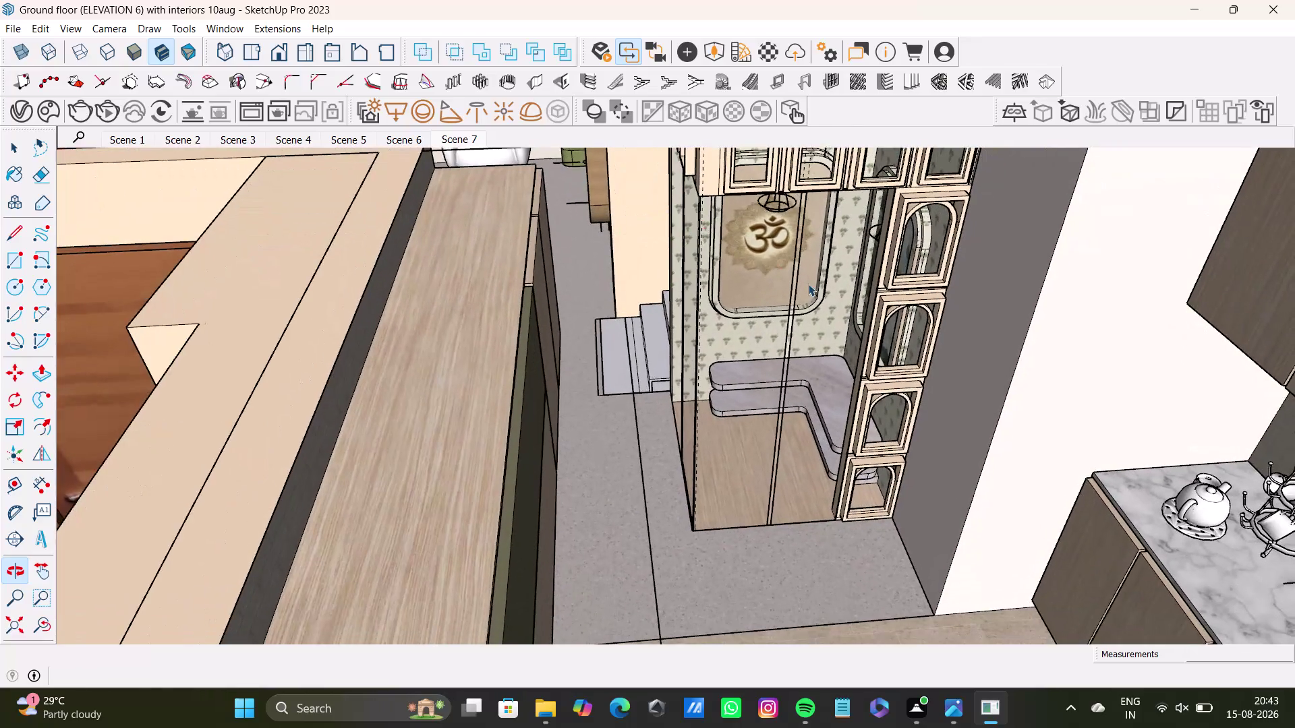
Orbit around the pooja unit to view its Om panel, front and overhead cabinets.
scroll(down, 3)
middle_drag(813, 289, 776, 423)
middle_drag(780, 429, 789, 386)
scroll(up, 3)
middle_drag(789, 385, 767, 466)
middle_drag(779, 451, 787, 265)
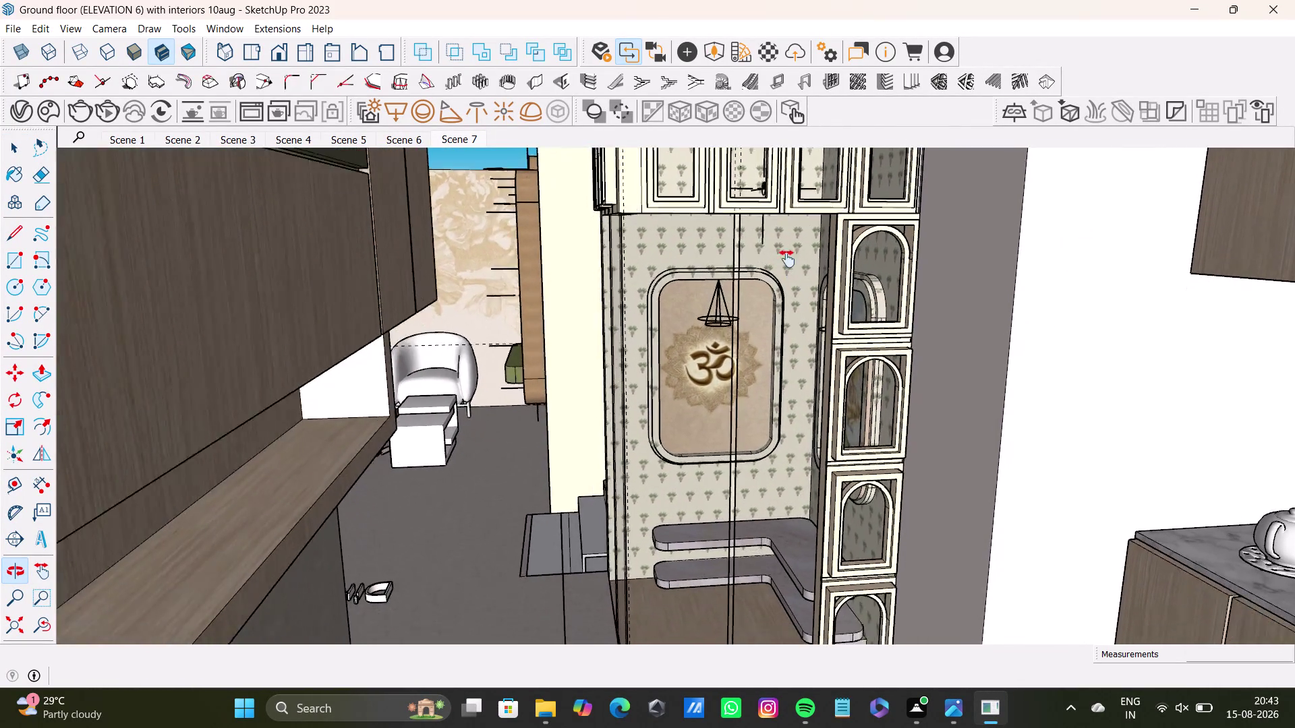
middle_drag(787, 265, 761, 305)
scroll(down, 3)
scroll(down, 3)
middle_drag(761, 307, 750, 391)
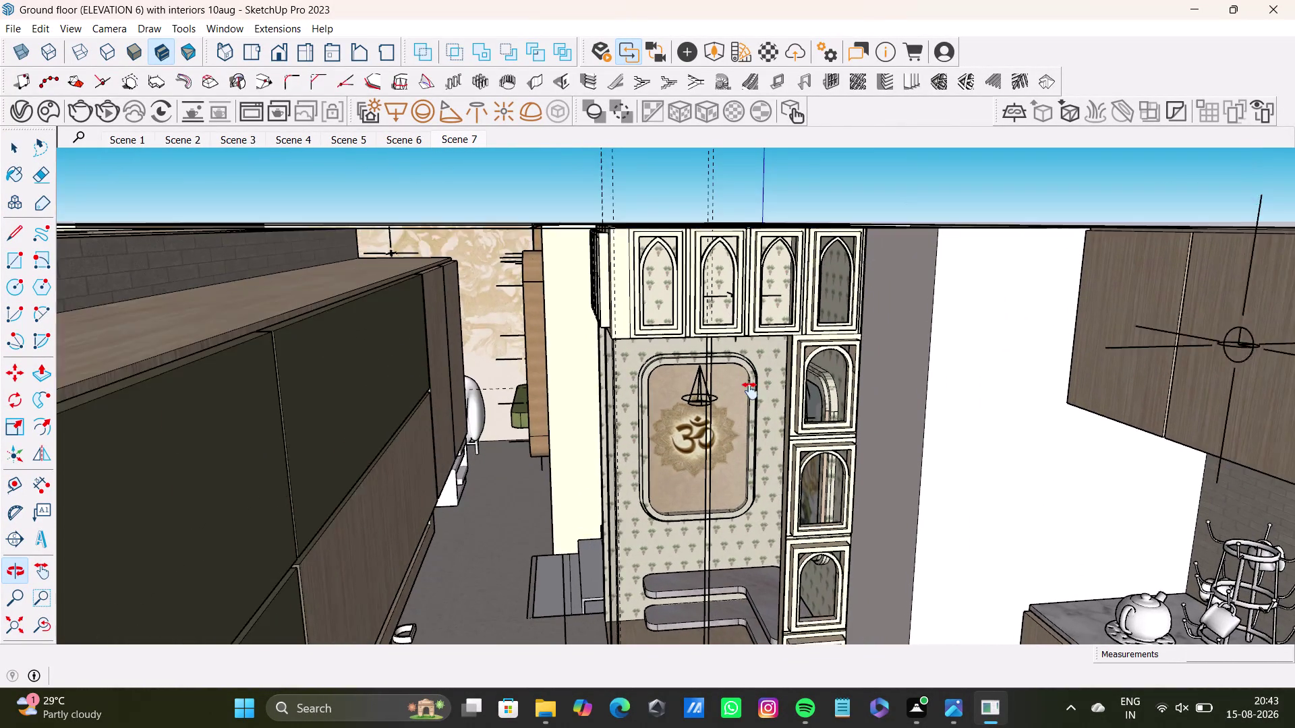
middle_drag(750, 391, 714, 377)
middle_drag(737, 396, 944, 483)
middle_drag(699, 375, 883, 396)
middle_drag(730, 422, 791, 413)
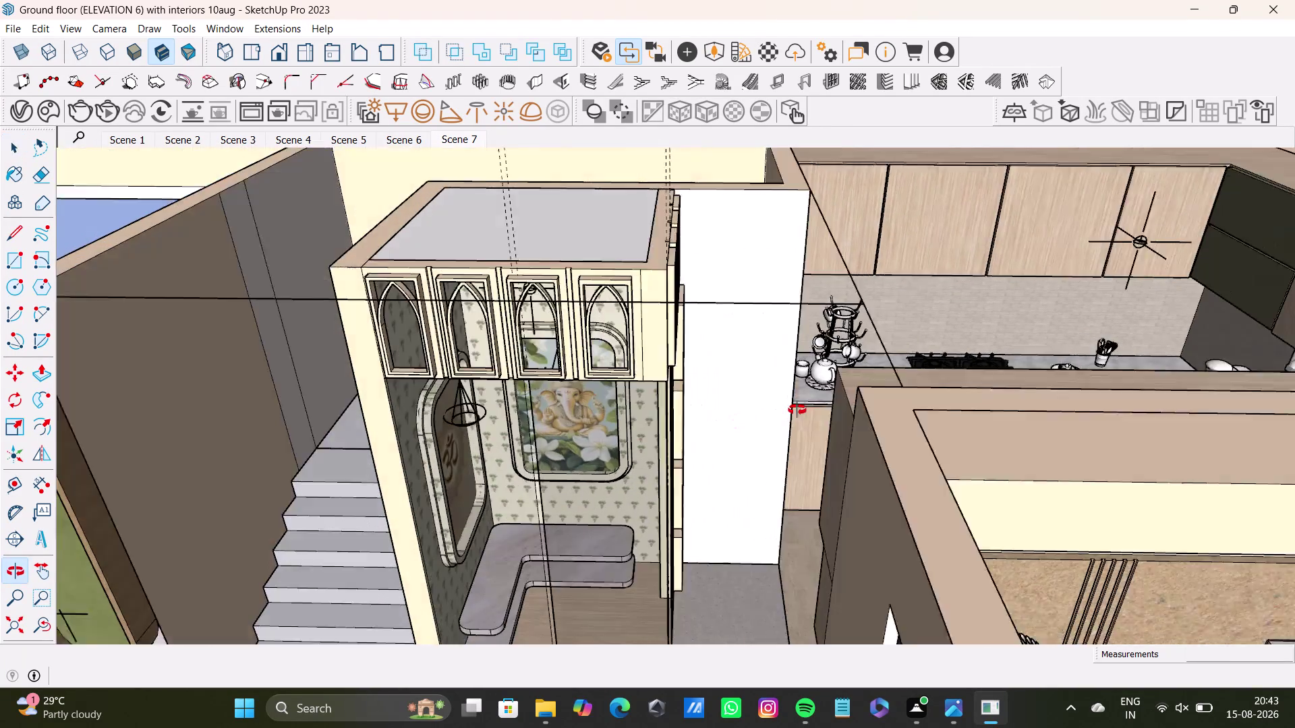
middle_drag(791, 413, 831, 303)
middle_drag(693, 368, 724, 482)
middle_drag(719, 451, 719, 340)
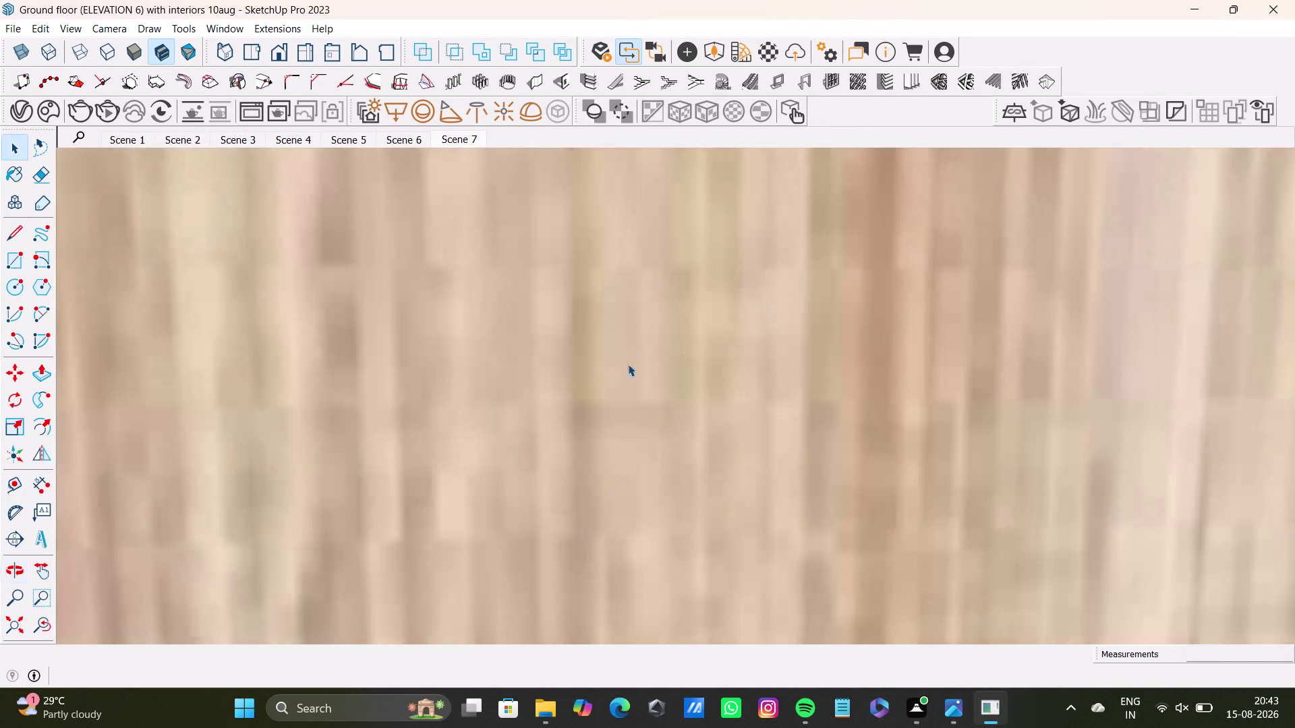
Inspect the staircase, then the pooja unit's Om and Ganesha panels from above.
click(51, 622)
scroll(up, 3)
scroll(up, 3)
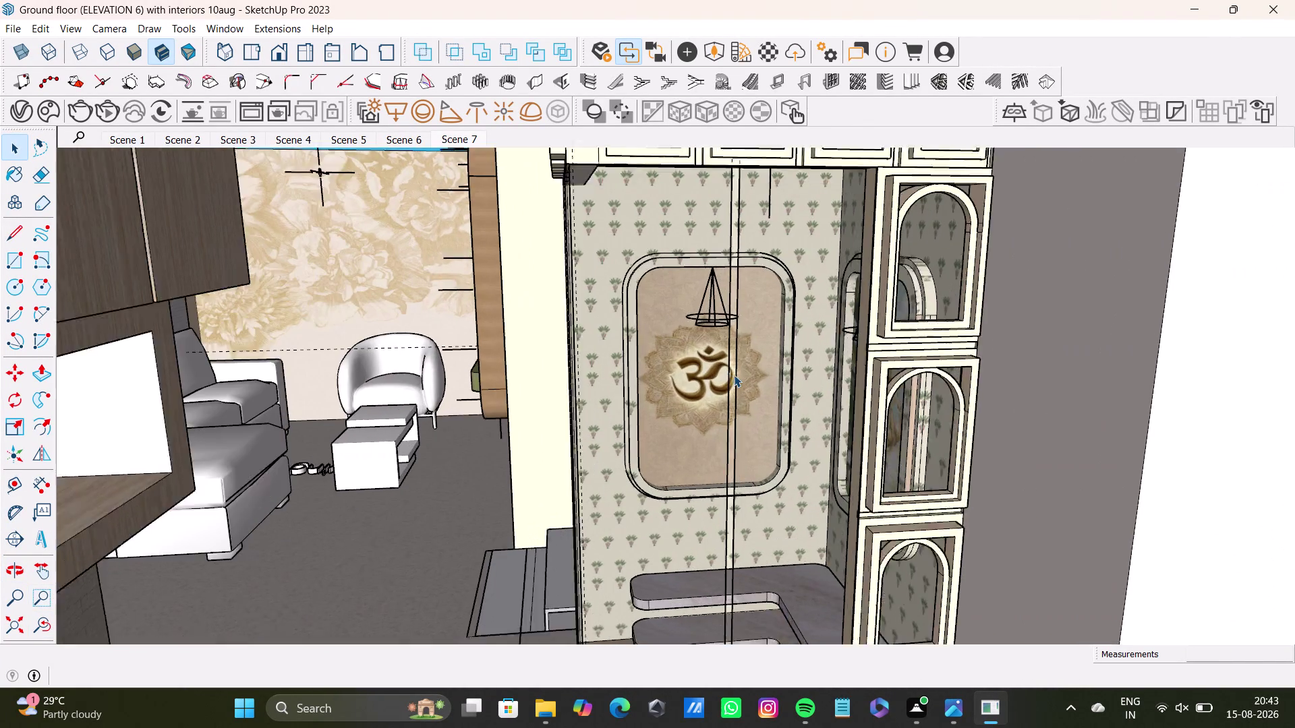
scroll(up, 3)
middle_drag(734, 375, 1016, 530)
middle_drag(1003, 457, 984, 442)
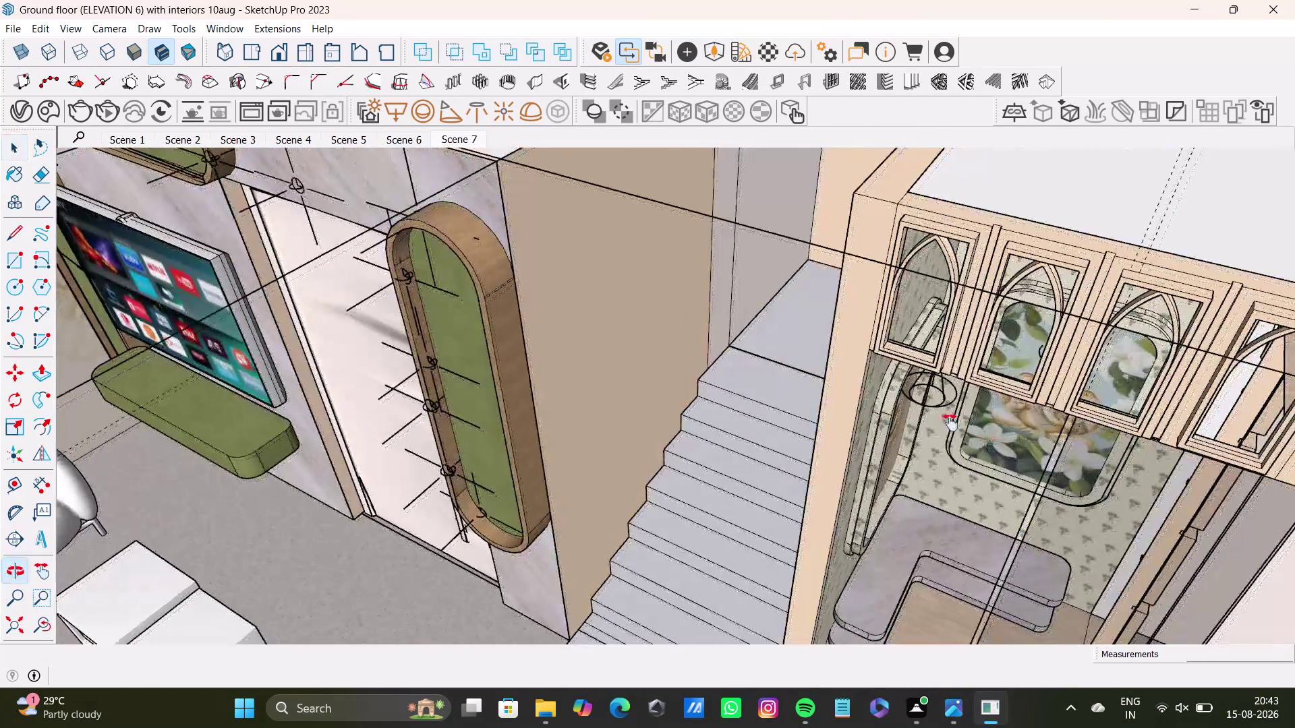
middle_drag(984, 441, 674, 377)
middle_drag(725, 428, 801, 447)
middle_drag(799, 445, 796, 340)
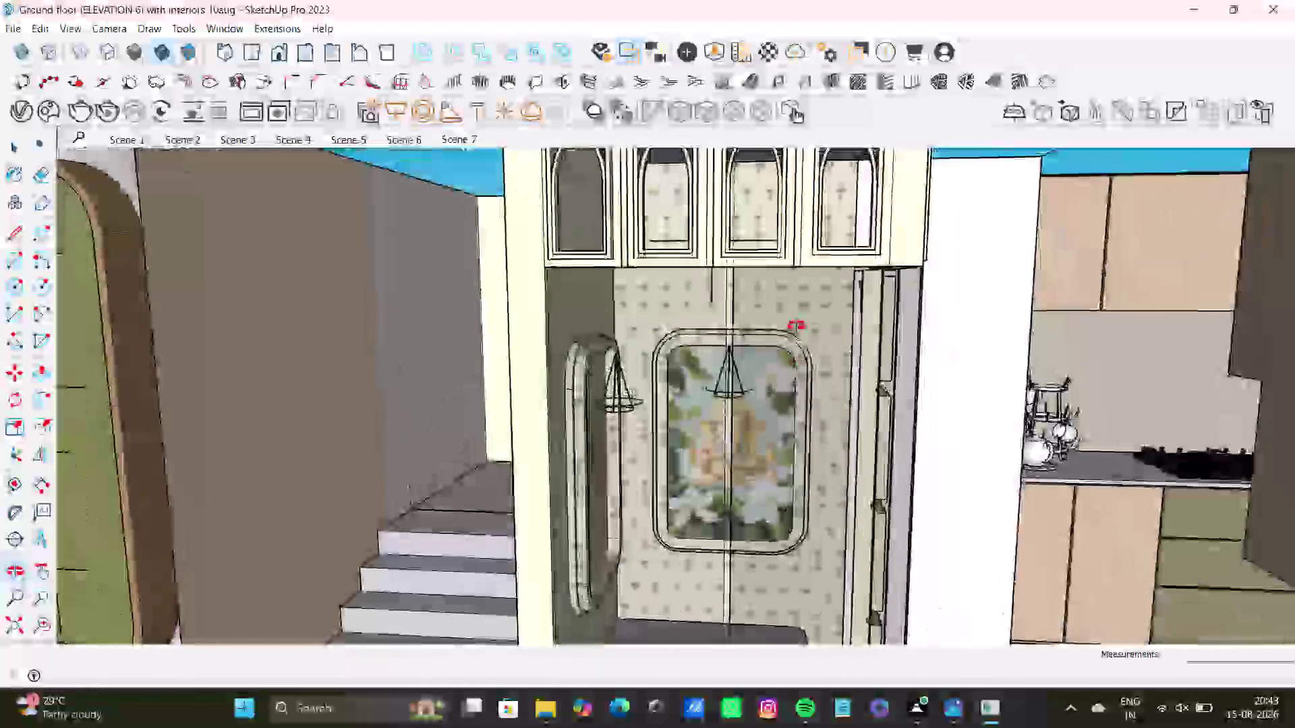
middle_drag(796, 339, 700, 387)
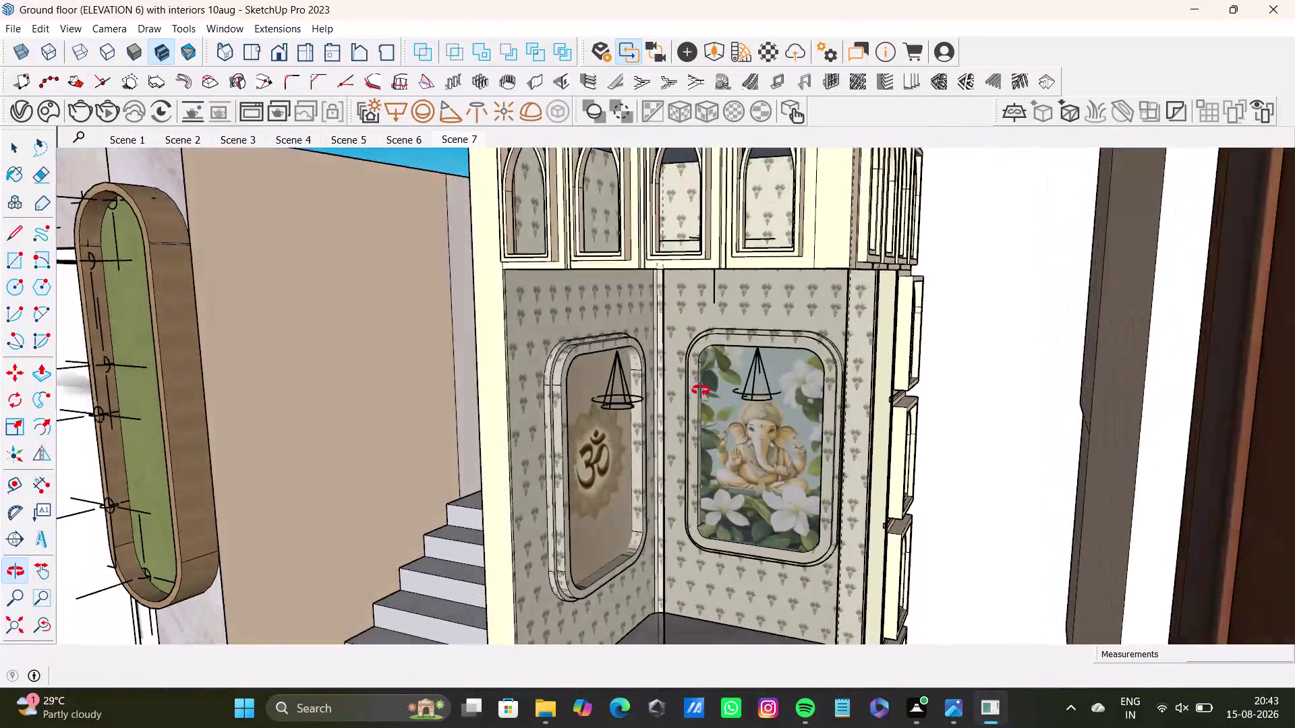
middle_drag(700, 386, 377, 532)
scroll(down, 3)
middle_drag(688, 491, 658, 319)
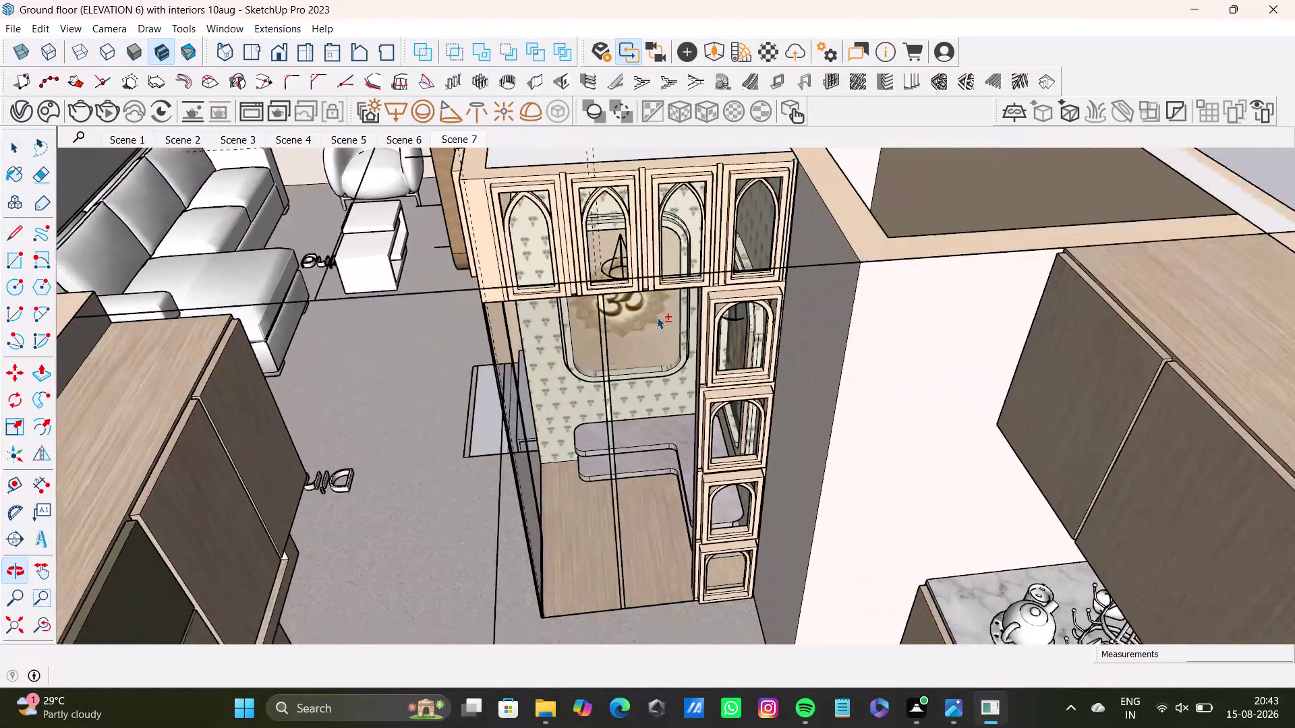
scroll(down, 3)
scroll(down, 3)
scroll(up, 3)
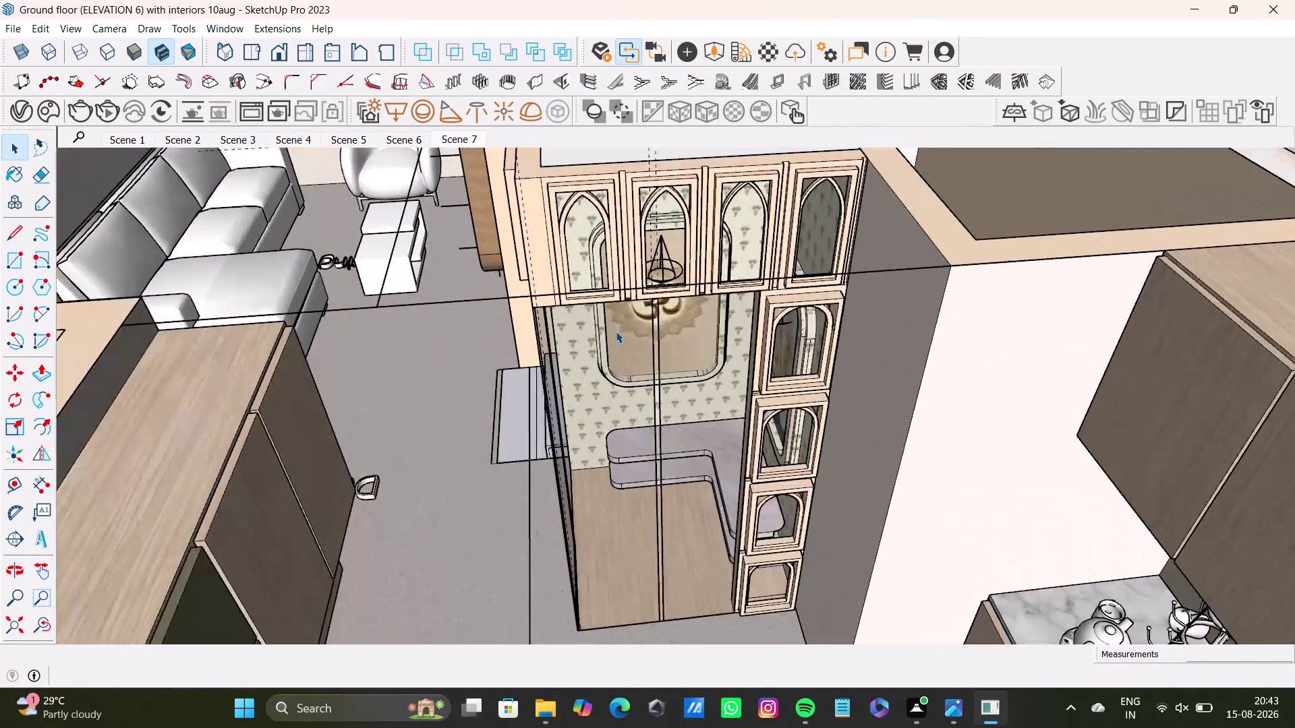
scroll(up, 3)
Survey the dining area, living space and whole ground floor from above.
middle_drag(646, 340, 741, 290)
middle_drag(758, 337, 584, 343)
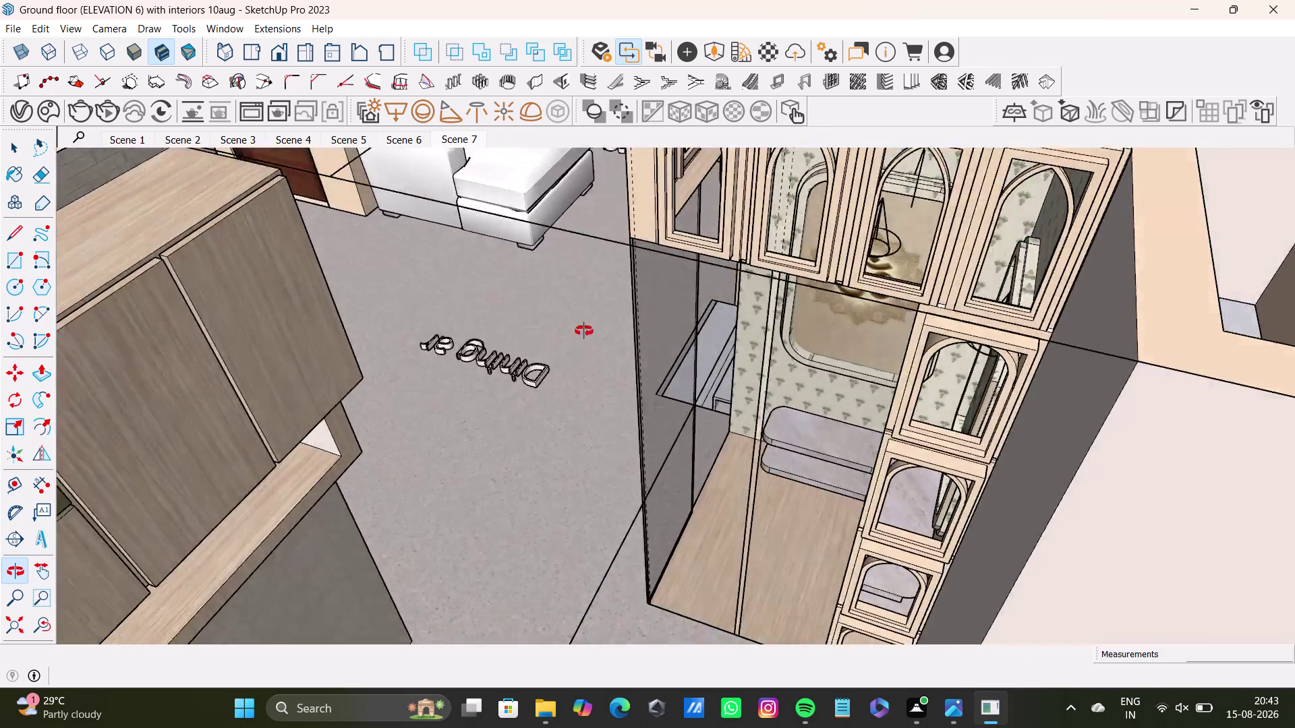
middle_drag(584, 343, 717, 315)
scroll(down, 3)
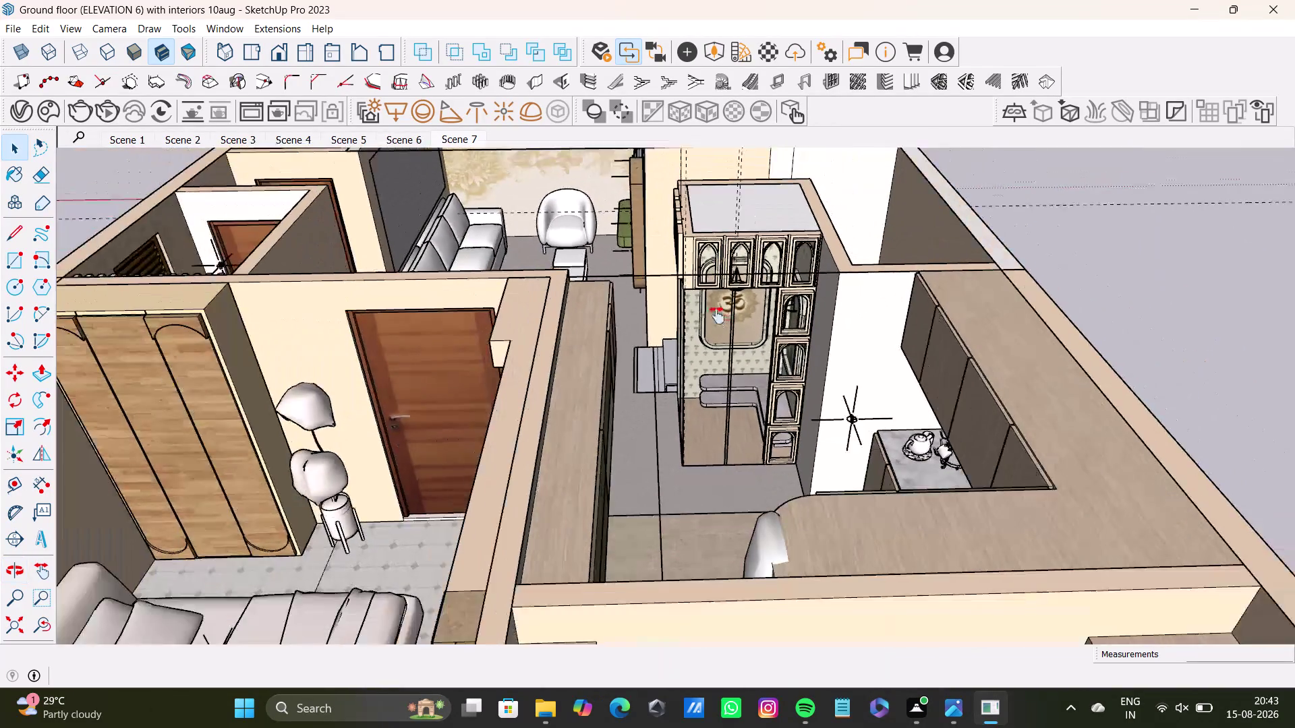
middle_drag(717, 316, 828, 397)
scroll(up, 3)
middle_drag(665, 257, 712, 436)
middle_drag(581, 416, 563, 611)
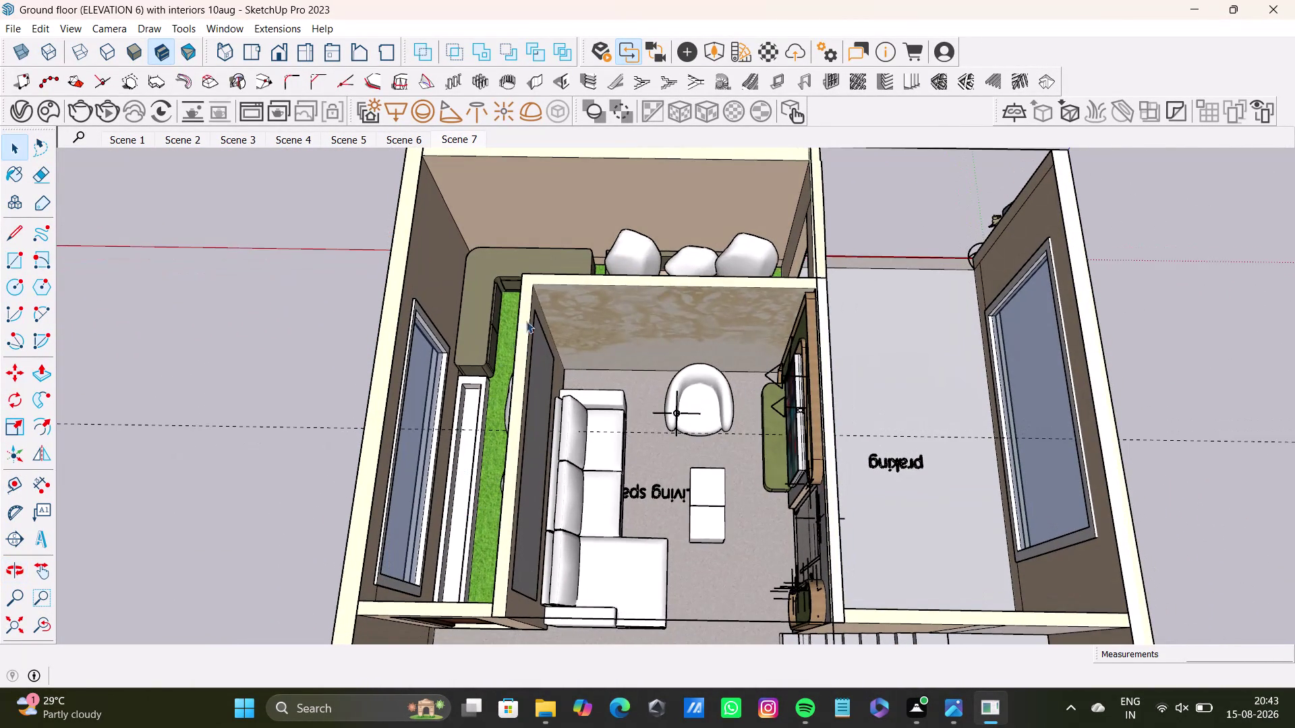
middle_drag(660, 343, 788, 339)
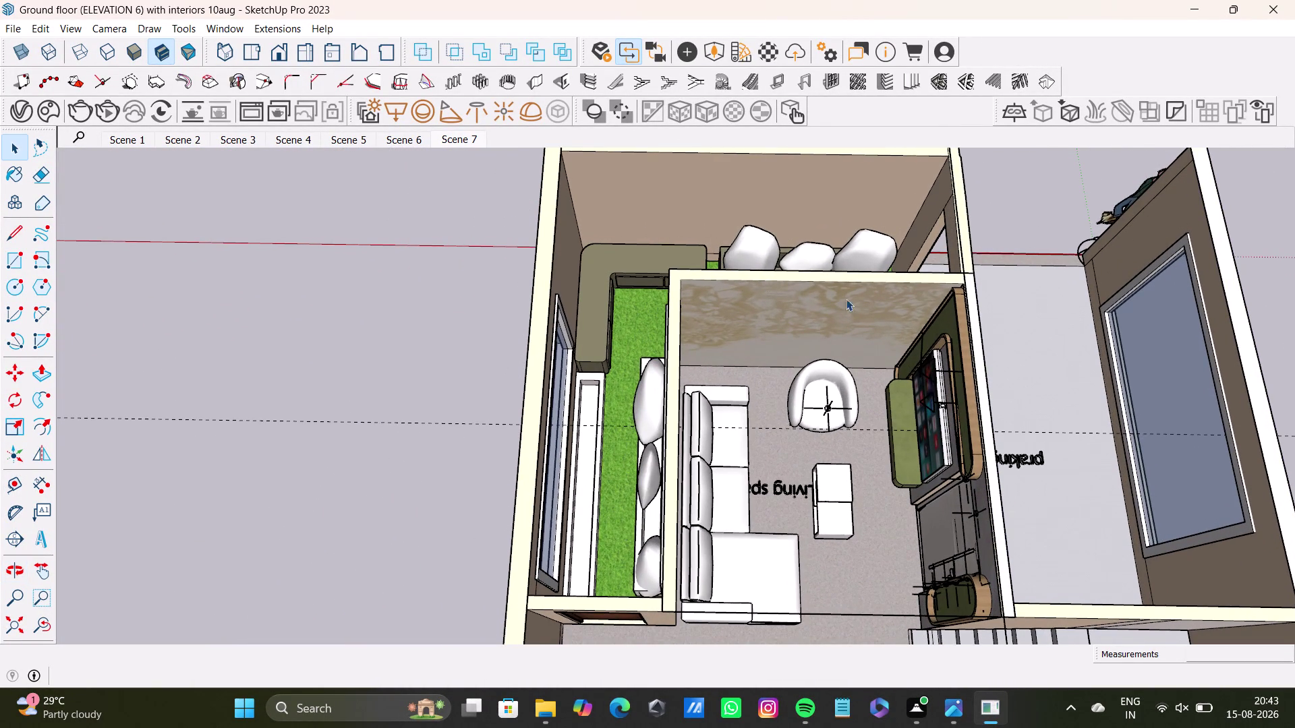
scroll(down, 3)
middle_drag(840, 501, 730, 259)
middle_drag(760, 389, 419, 241)
scroll(up, 3)
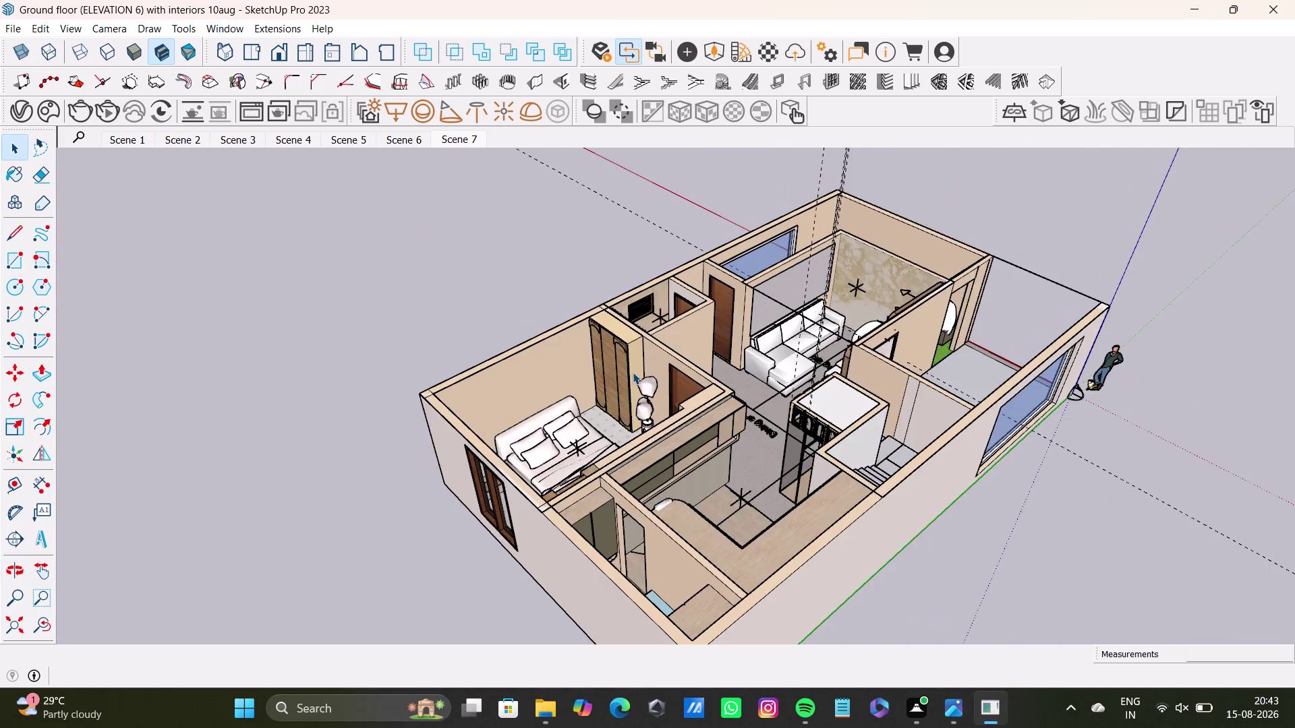
scroll(up, 3)
Orbit around the bedroom's wall-mounted cabinets, then look down into the kitchen.
middle_drag(634, 442, 385, 431)
scroll(down, 3)
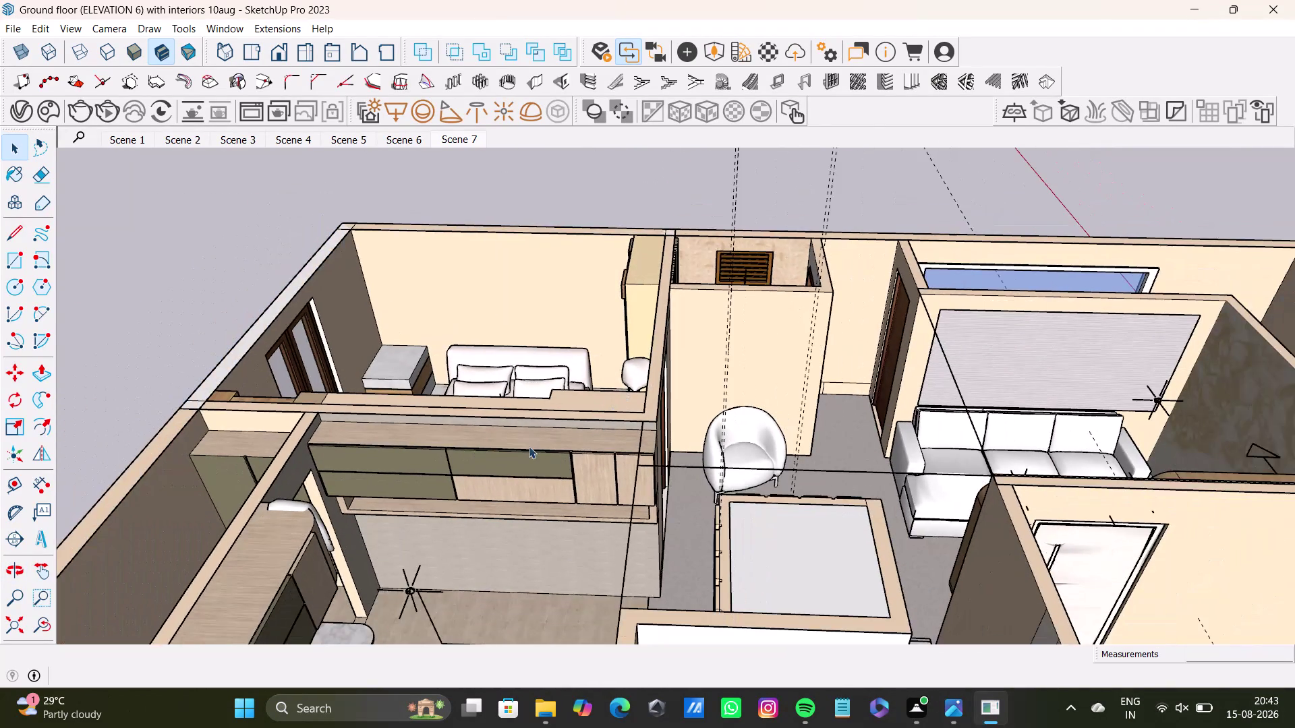
middle_drag(528, 445, 486, 345)
scroll(up, 3)
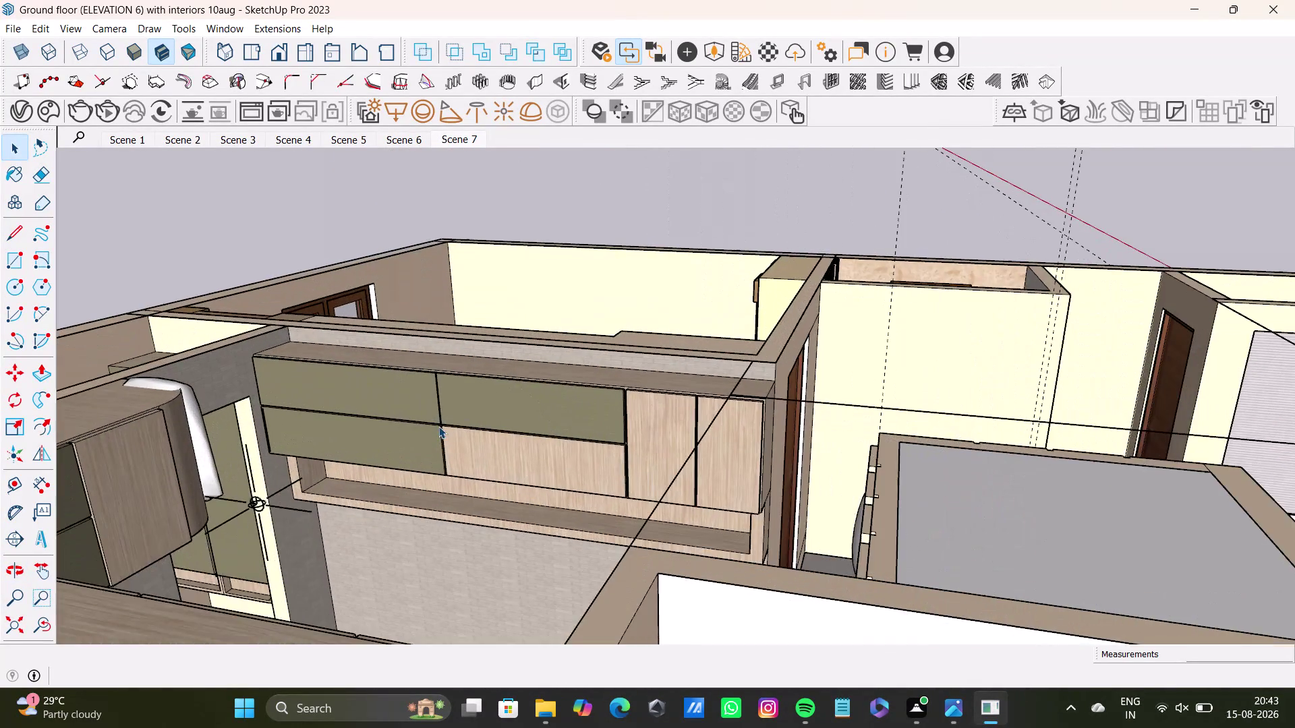
middle_drag(438, 427, 486, 321)
middle_drag(541, 375, 507, 470)
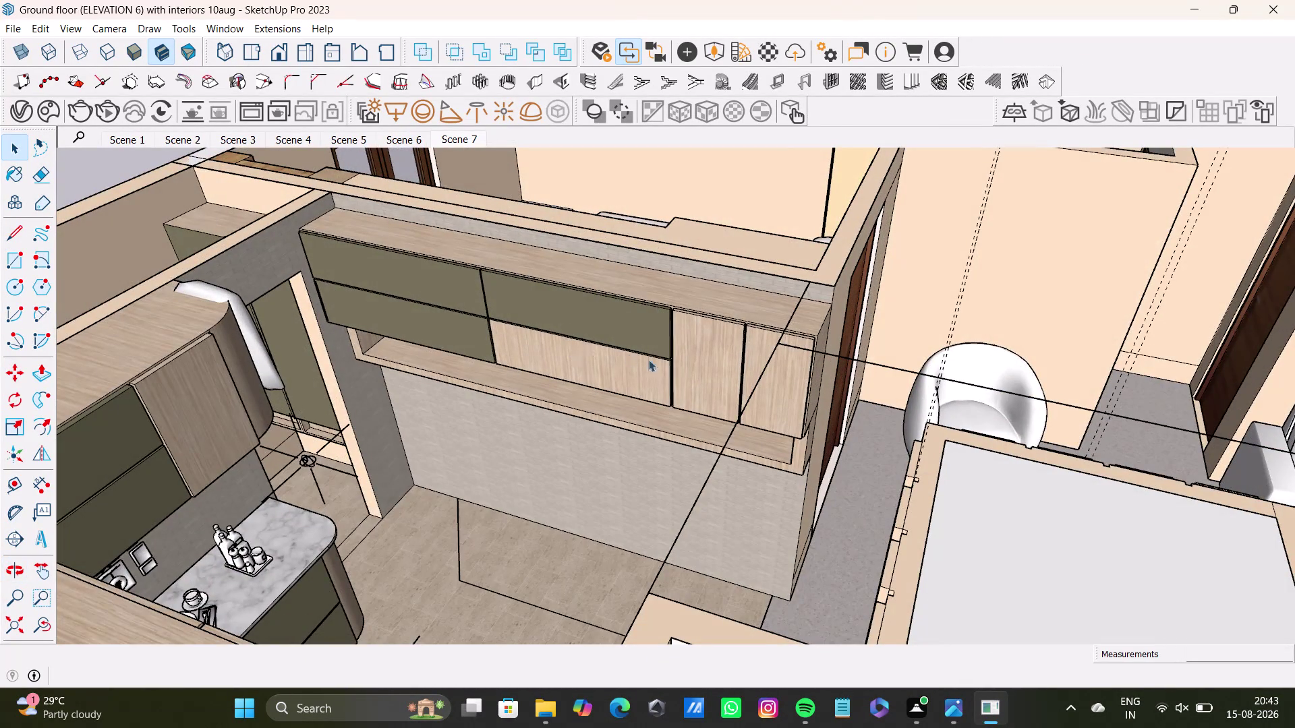
middle_drag(671, 469, 255, 513)
middle_drag(412, 326, 546, 479)
middle_drag(611, 493, 434, 463)
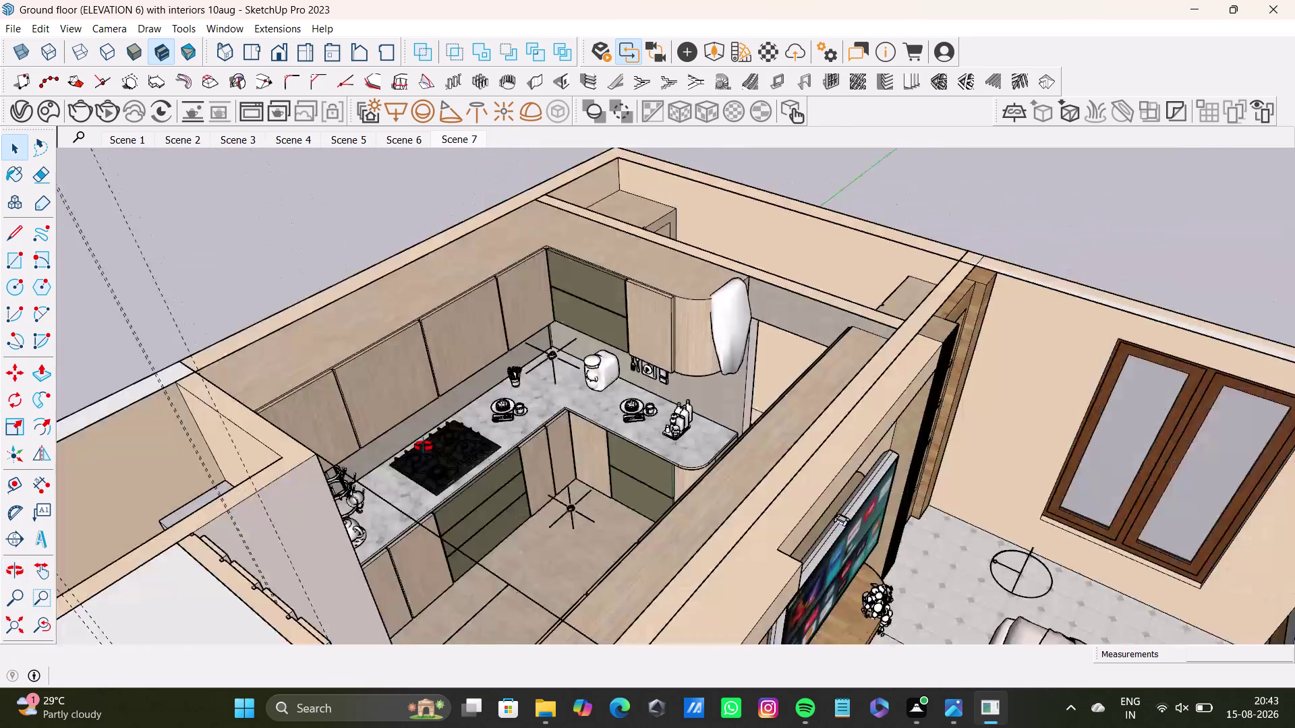
middle_drag(434, 463, 531, 613)
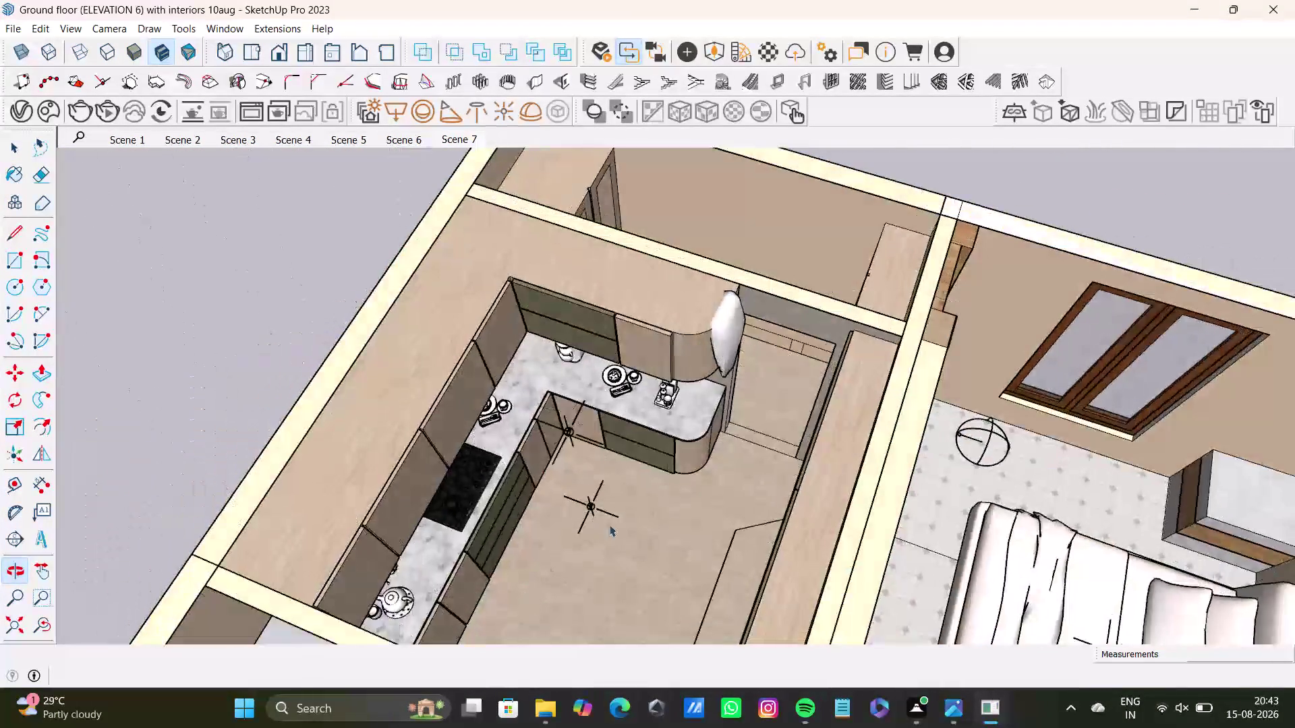
Move across to the neighbouring room and orbit toward the TV wall.
middle_drag(711, 291, 492, 506)
scroll(up, 3)
middle_drag(516, 455, 475, 554)
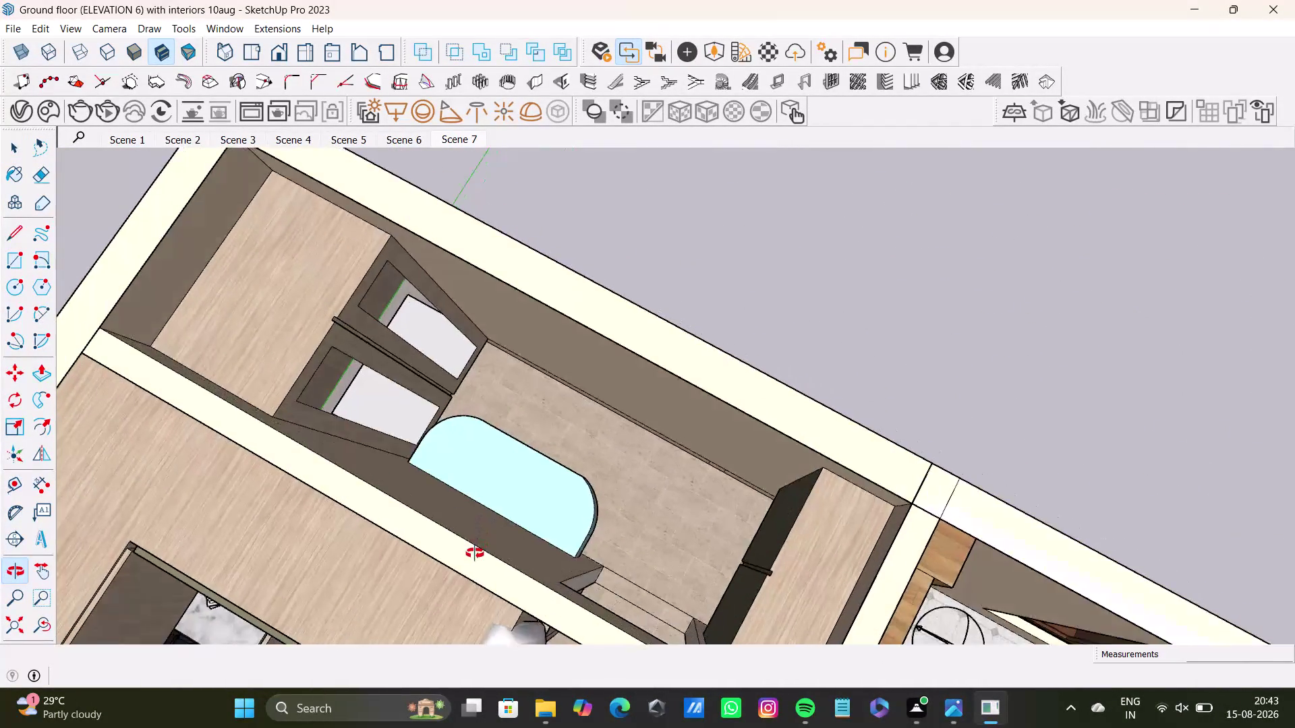
middle_drag(475, 554, 392, 449)
middle_drag(615, 473, 383, 306)
middle_drag(631, 486, 241, 427)
middle_drag(380, 342, 629, 405)
middle_drag(700, 476, 566, 352)
scroll(down, 3)
middle_drag(736, 434, 629, 501)
scroll(up, 3)
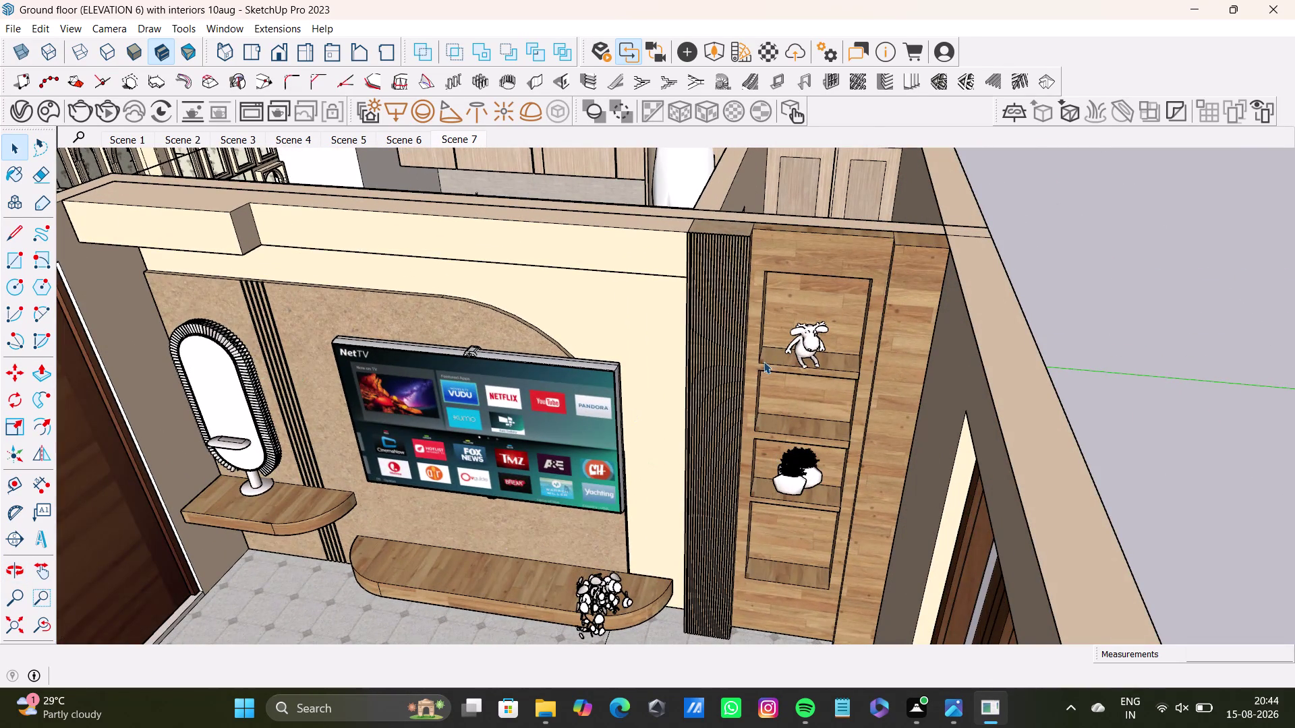
scroll(up, 3)
View the fluted panel and shelves, then orbit around the bed and dining area.
middle_drag(727, 356, 864, 503)
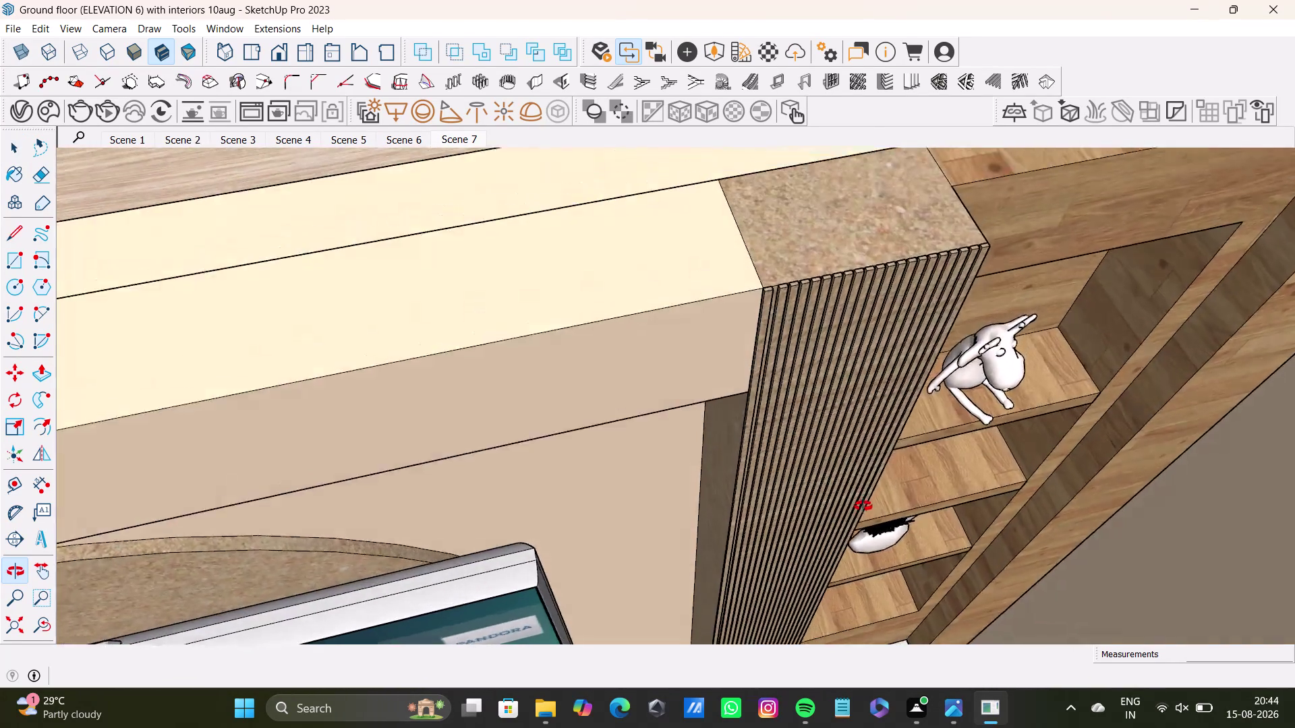
middle_drag(864, 504, 776, 330)
scroll(down, 3)
middle_drag(749, 348, 783, 223)
middle_drag(717, 350, 554, 542)
middle_drag(857, 300, 623, 392)
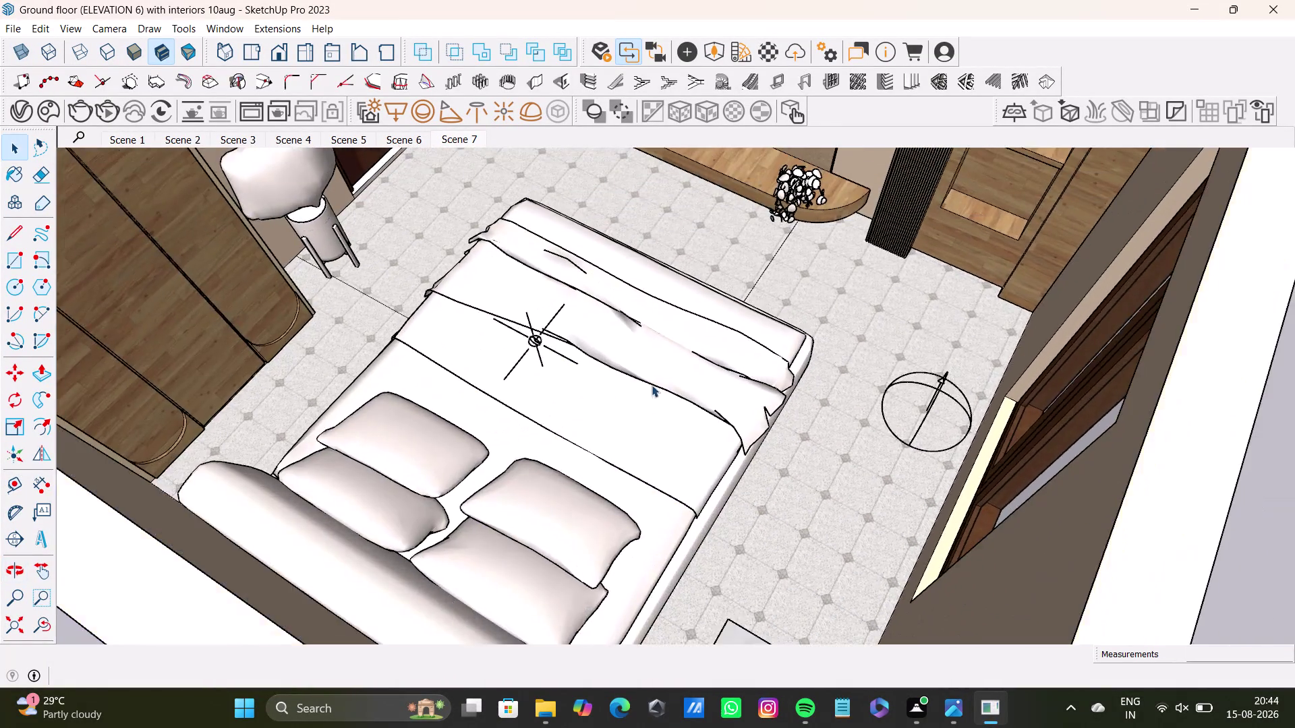
middle_drag(670, 391, 413, 391)
middle_drag(595, 278, 578, 516)
scroll(down, 3)
middle_drag(607, 272, 619, 490)
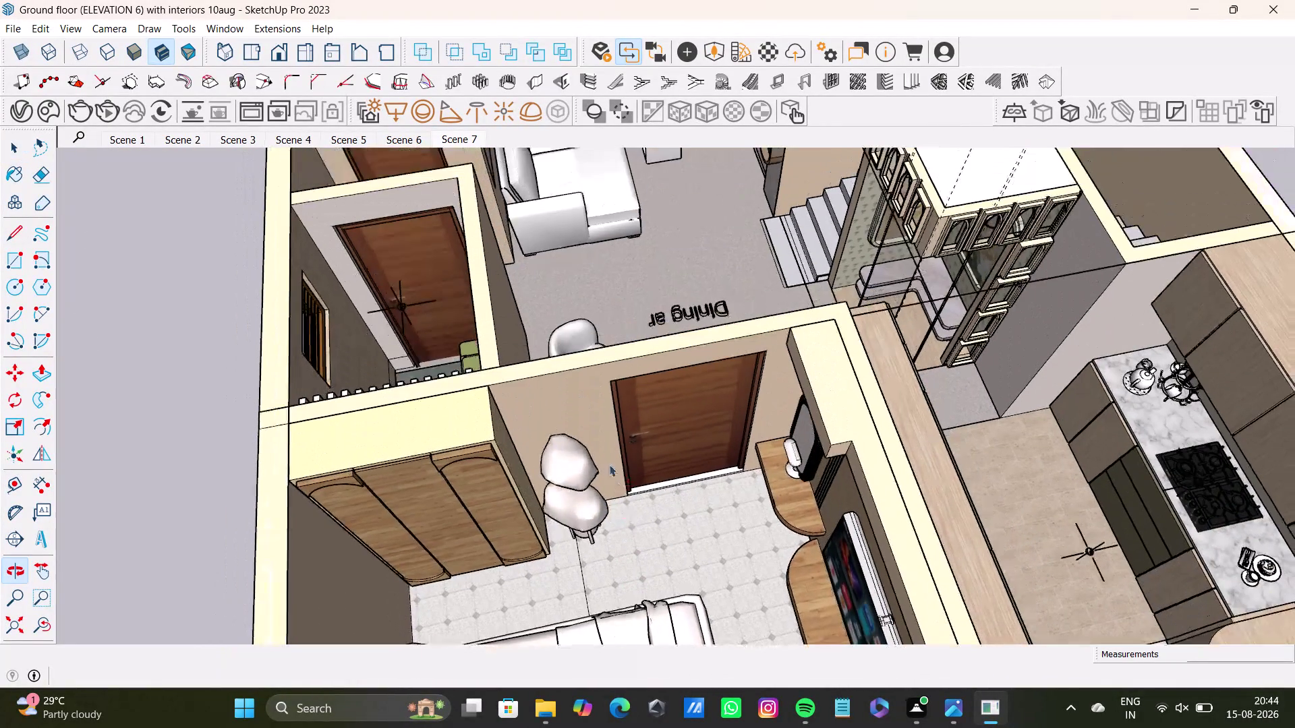
Look down into the small side room with the green bench.
middle_drag(657, 324, 694, 519)
scroll(up, 3)
middle_drag(532, 513, 718, 325)
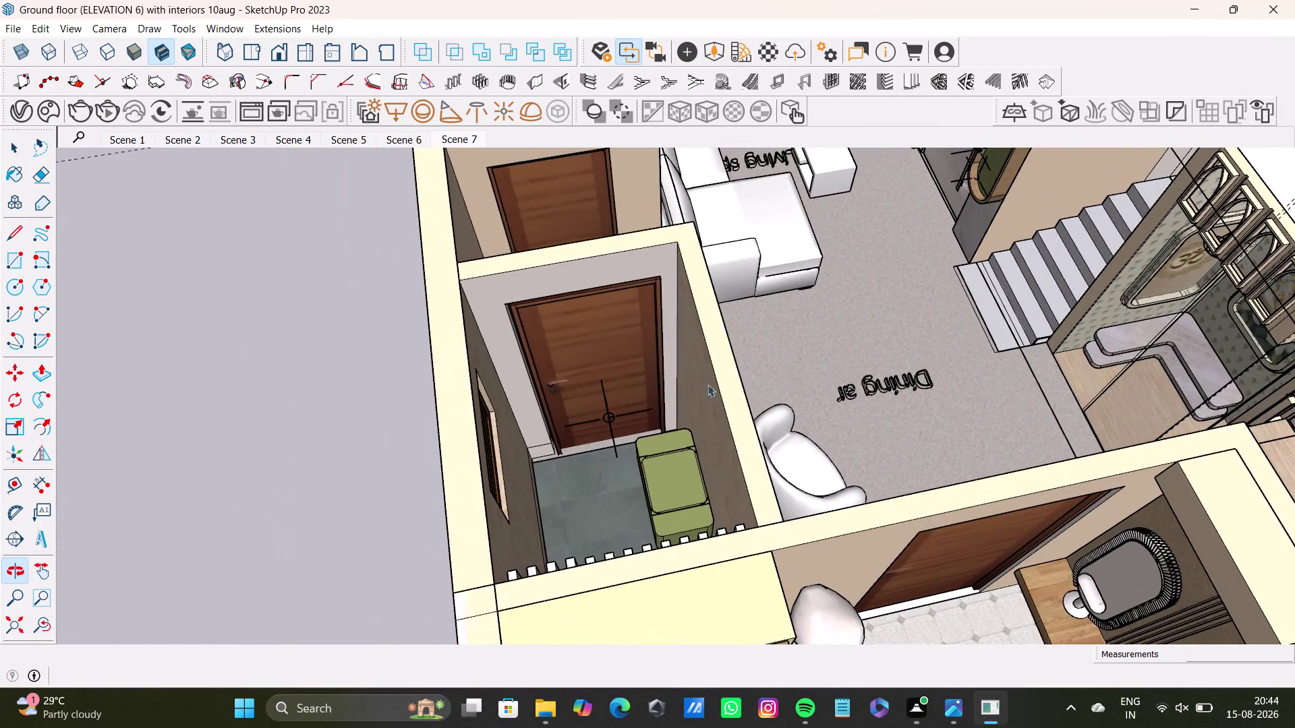
middle_drag(711, 435, 1065, 418)
middle_drag(938, 489, 1131, 533)
middle_drag(876, 413, 1092, 510)
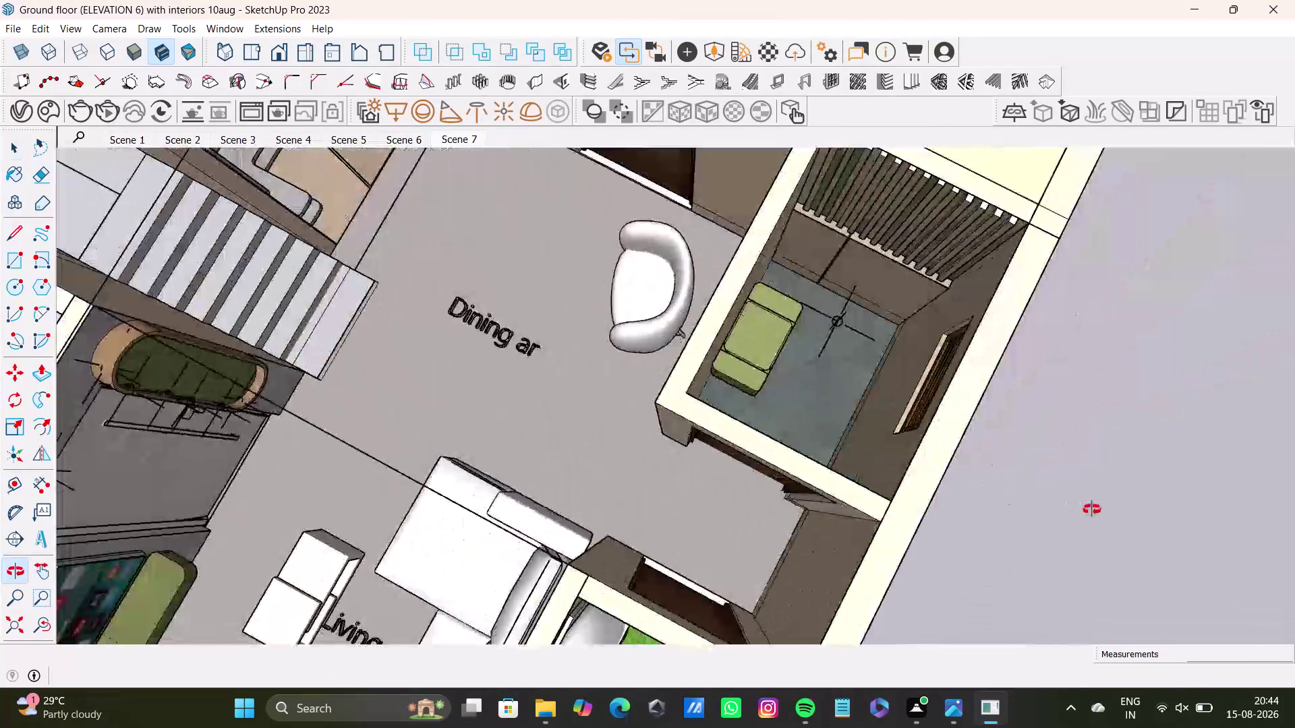
middle_drag(1092, 510, 1094, 505)
middle_drag(851, 324, 755, 455)
middle_drag(789, 423, 849, 282)
scroll(up, 3)
middle_drag(822, 309, 822, 378)
middle_drag(751, 518, 671, 396)
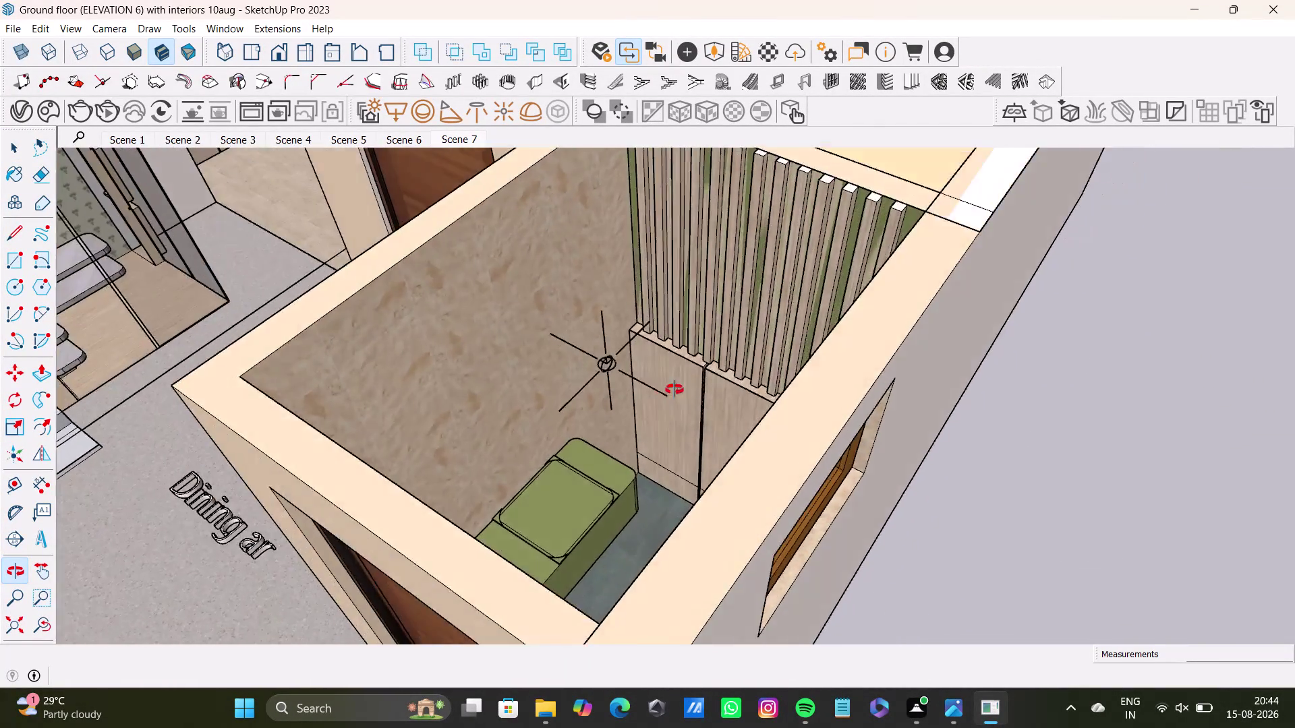
middle_drag(672, 396, 911, 455)
middle_drag(646, 500, 933, 522)
middle_drag(797, 503, 825, 508)
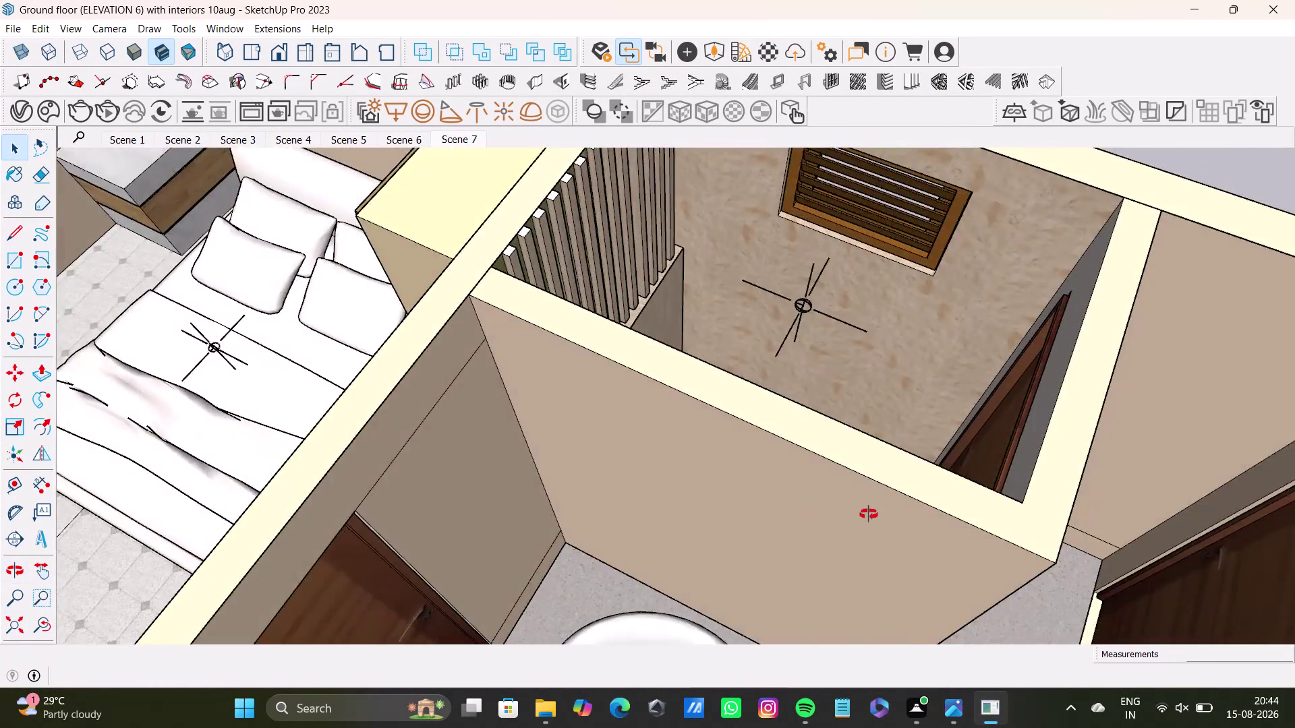
Face the small room's door, then pull back over the model's front part.
middle_drag(825, 508, 973, 517)
middle_drag(881, 435, 334, 396)
middle_drag(350, 447, 906, 454)
middle_drag(887, 411, 848, 335)
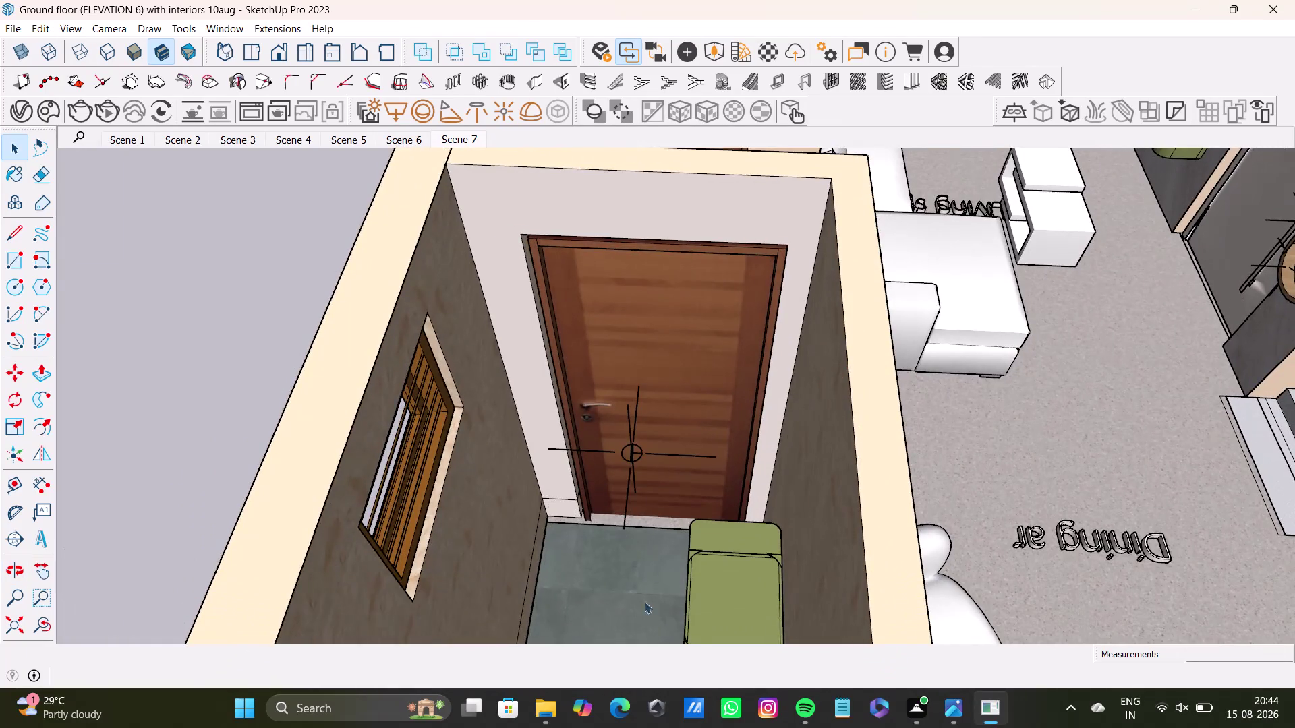
middle_drag(692, 598, 868, 612)
scroll(up, 3)
middle_drag(839, 512, 815, 543)
scroll(down, 3)
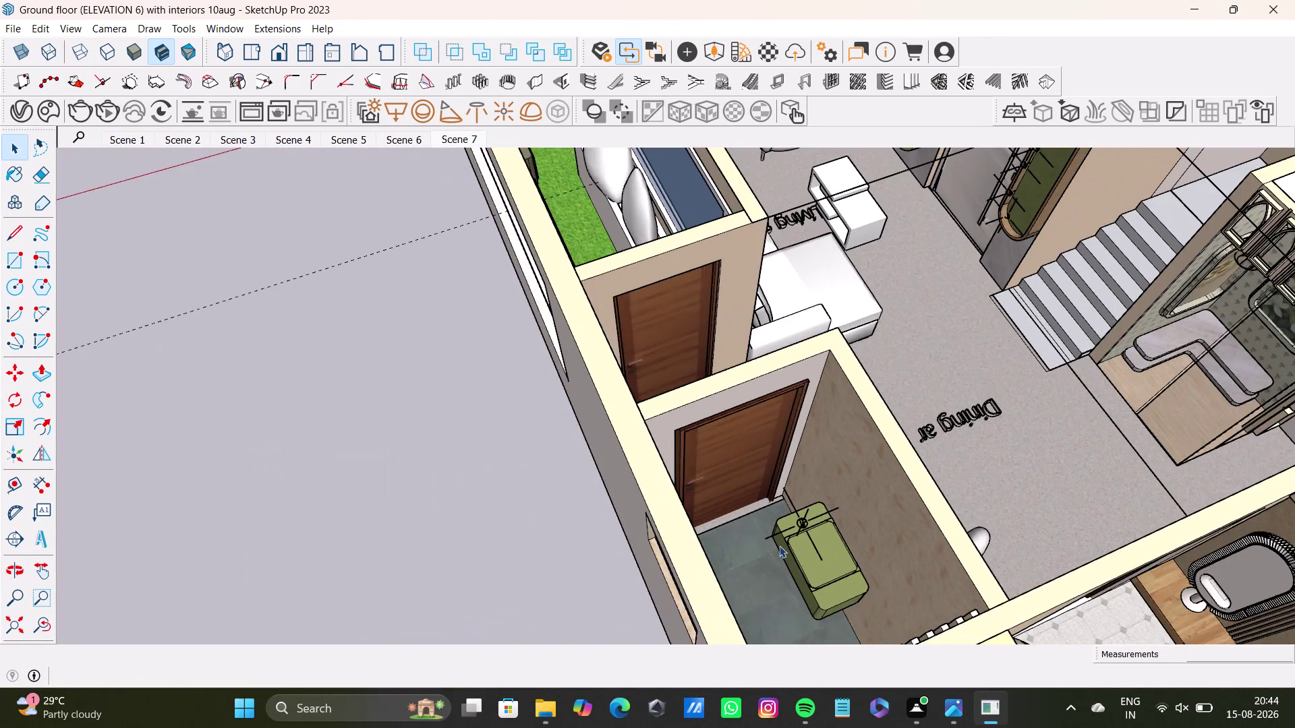
scroll(down, 3)
middle_drag(726, 389, 667, 641)
scroll(up, 3)
scroll(down, 3)
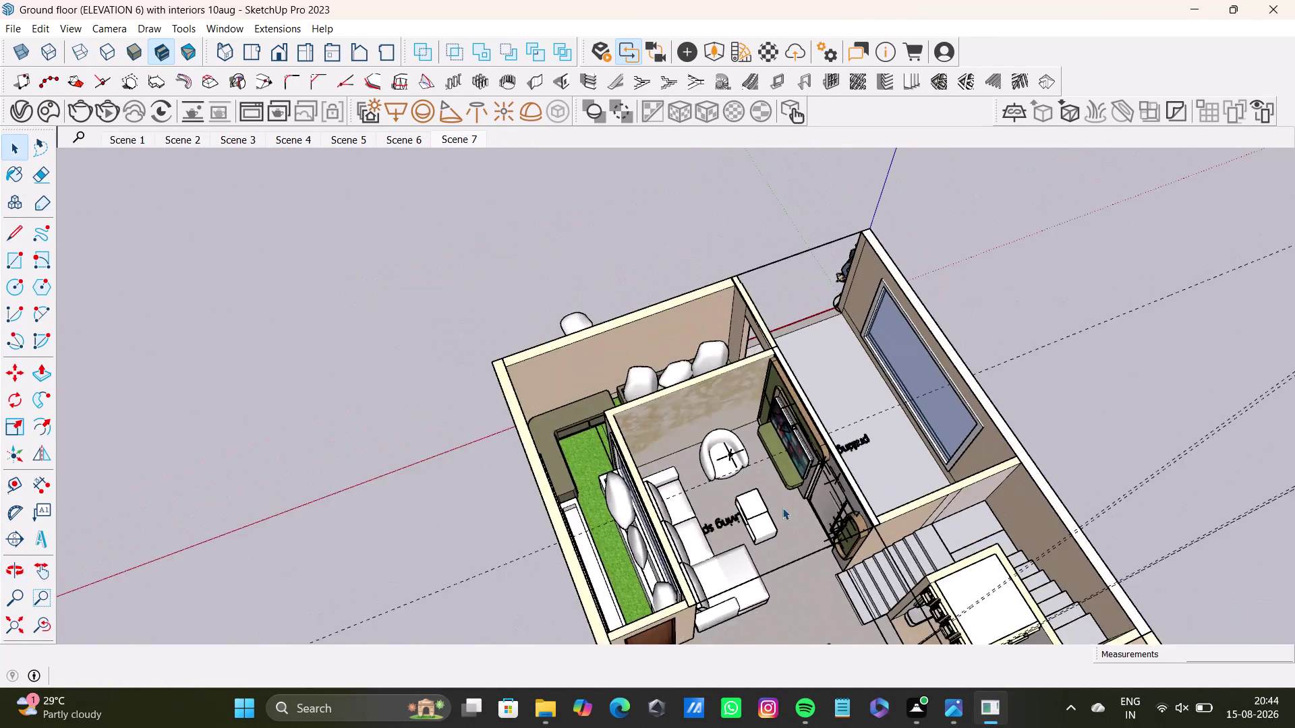
Orbit and zoom in close to the living room TV unit.
scroll(down, 3)
middle_drag(785, 503, 832, 422)
scroll(up, 3)
middle_drag(791, 467, 803, 404)
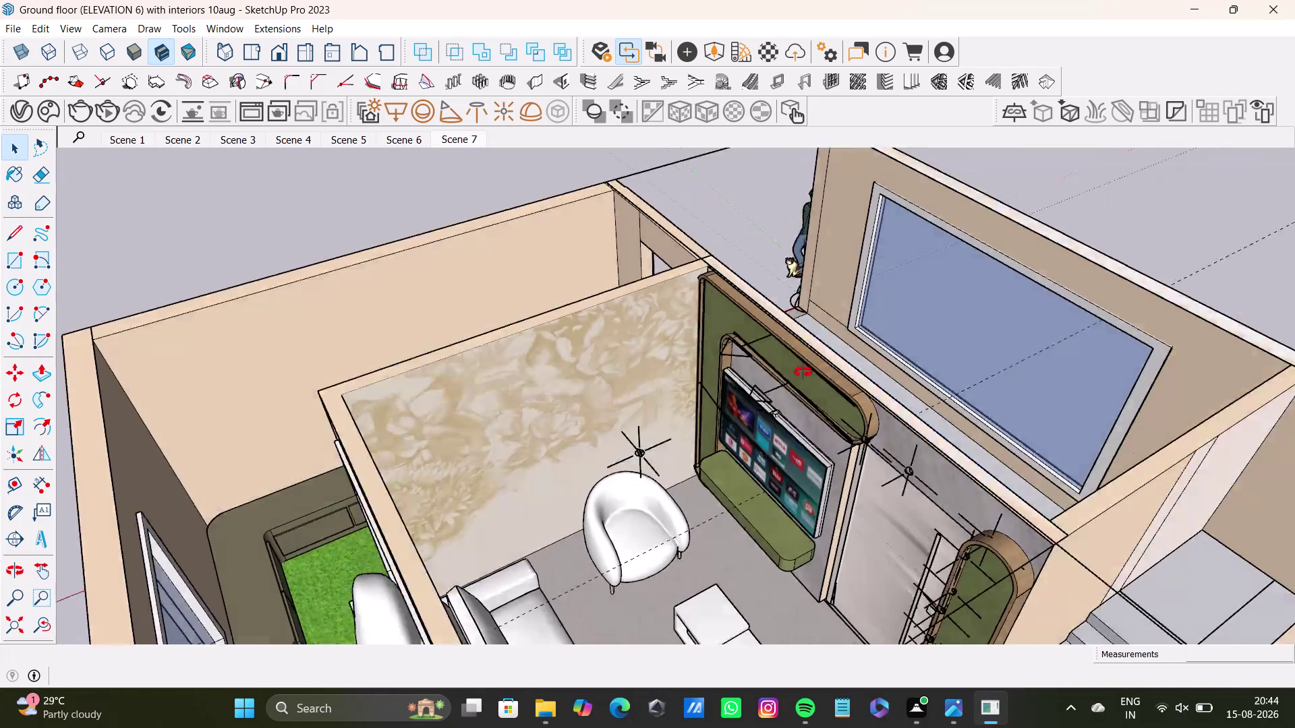
middle_drag(802, 403, 780, 271)
middle_drag(838, 406, 788, 479)
scroll(up, 3)
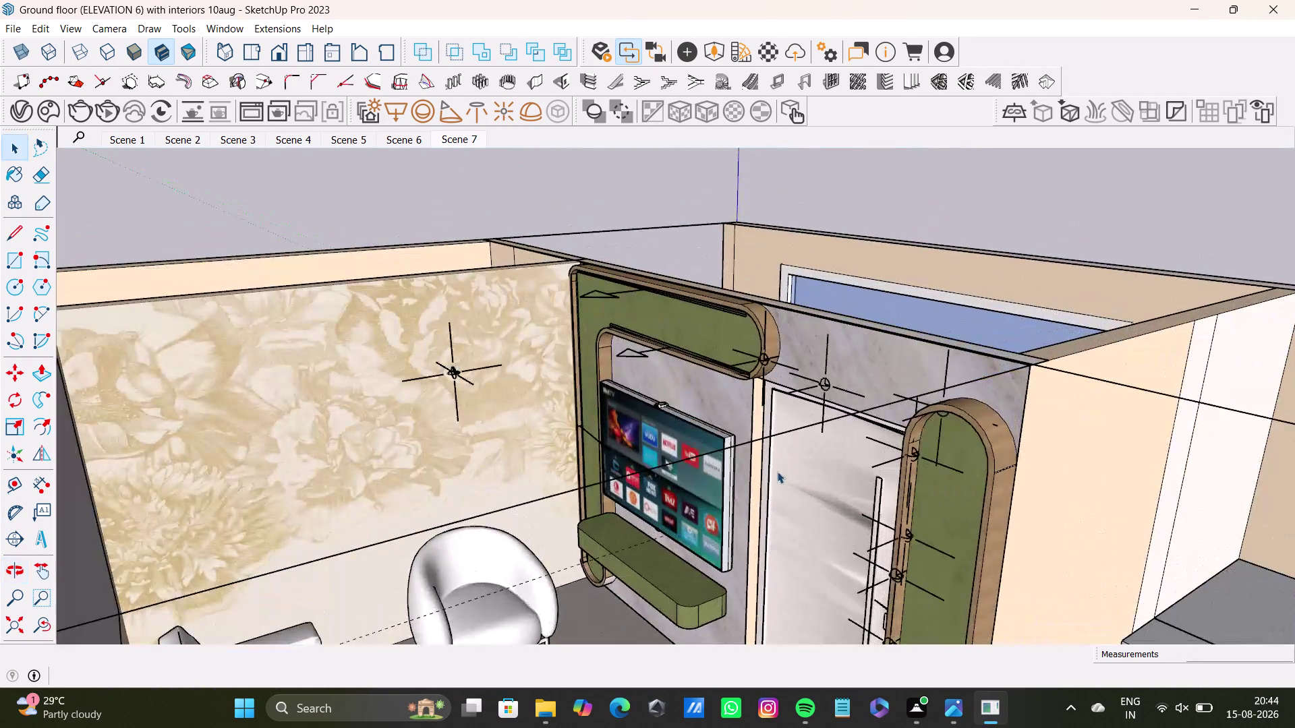
scroll(up, 3)
Look over the floral wallpaper wall, zoom out, and show the first saved scene.
middle_drag(772, 472, 881, 540)
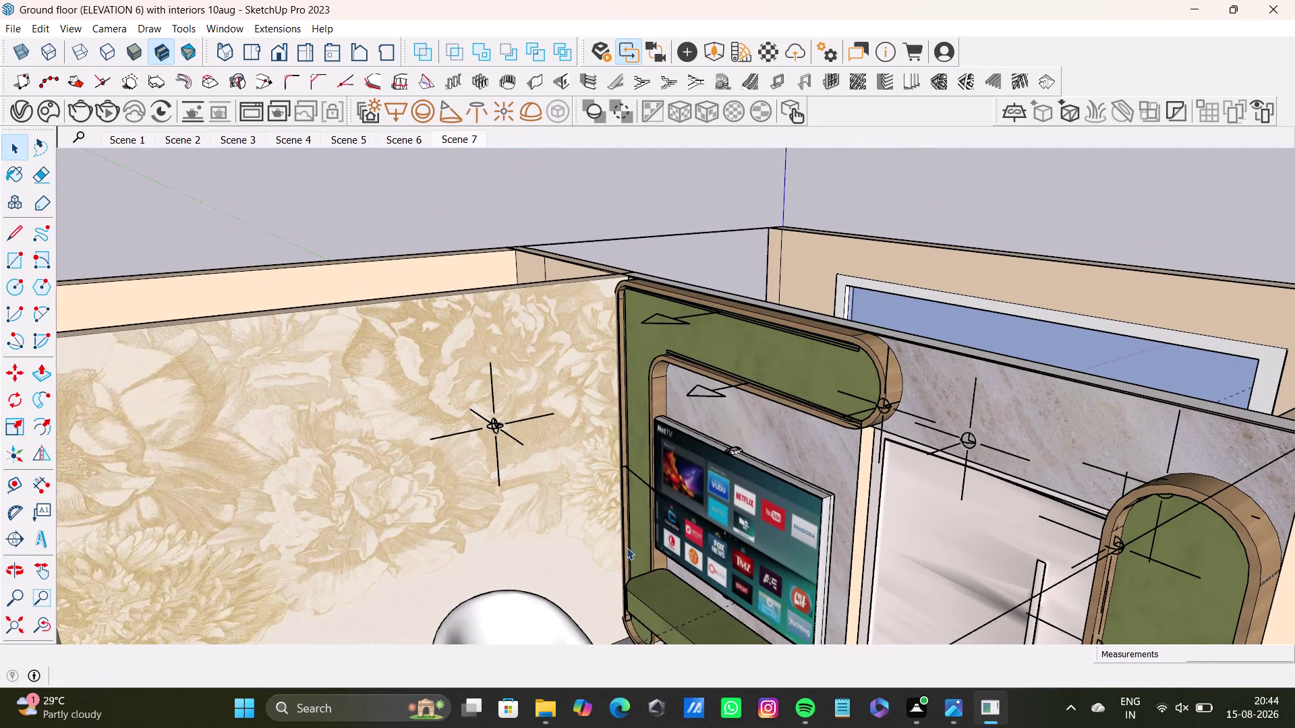
middle_drag(517, 364, 768, 407)
middle_drag(782, 471, 535, 502)
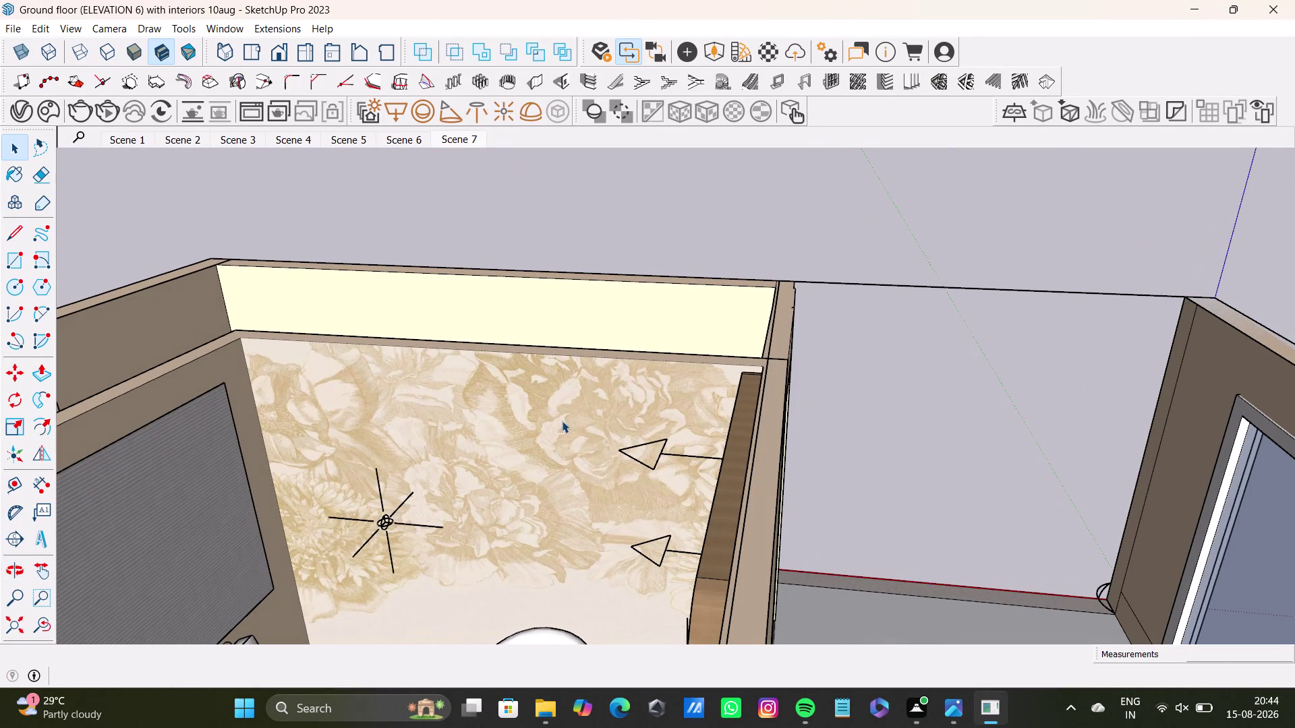
scroll(down, 3)
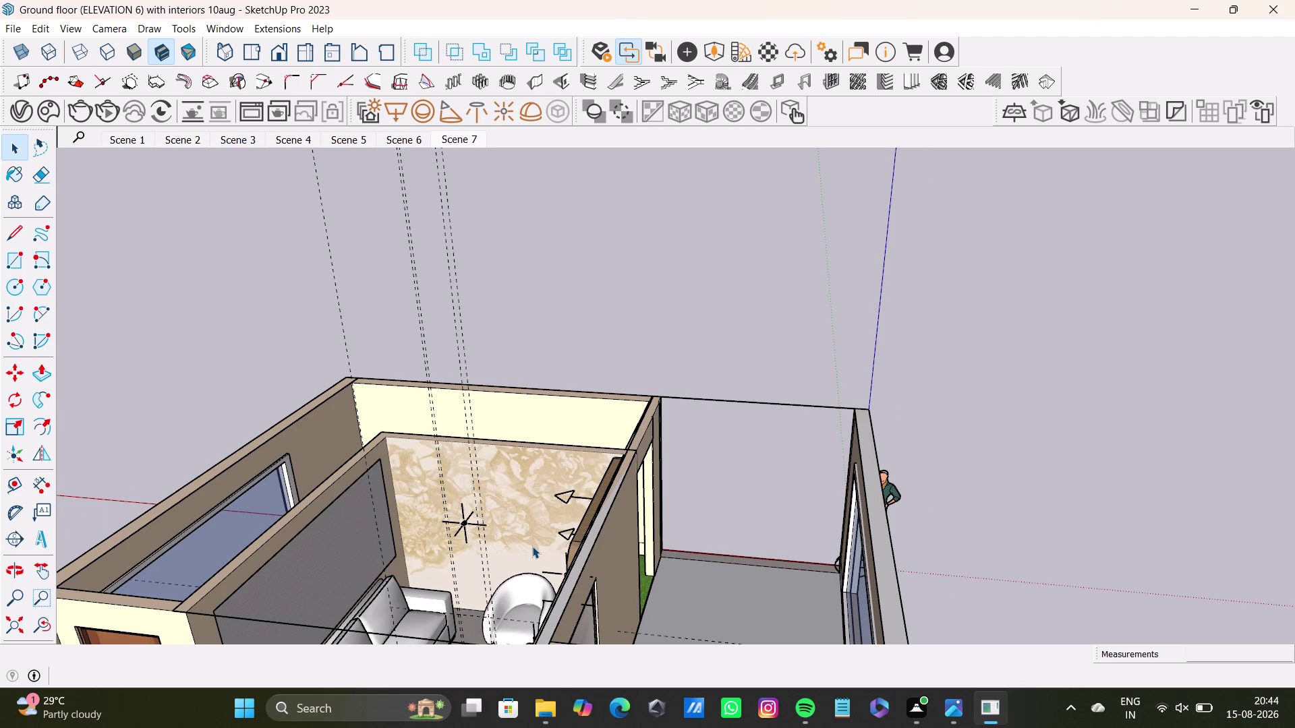
scroll(down, 3)
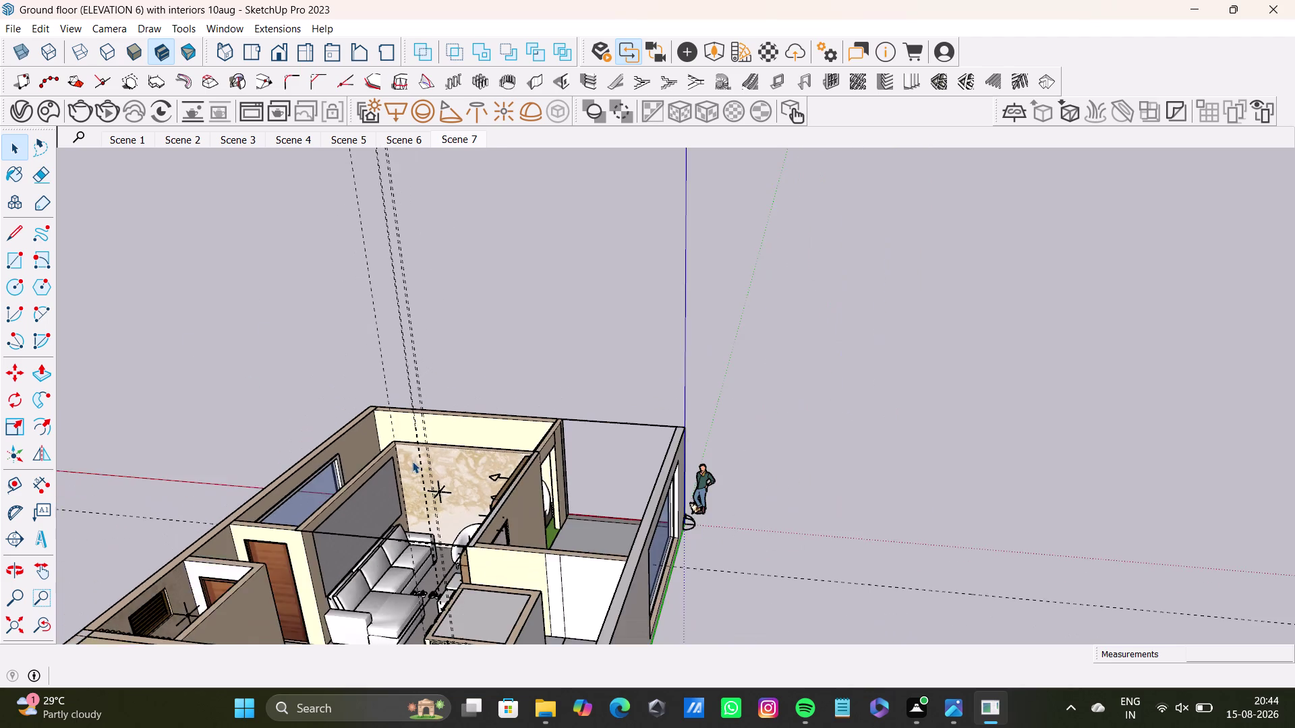
scroll(down, 3)
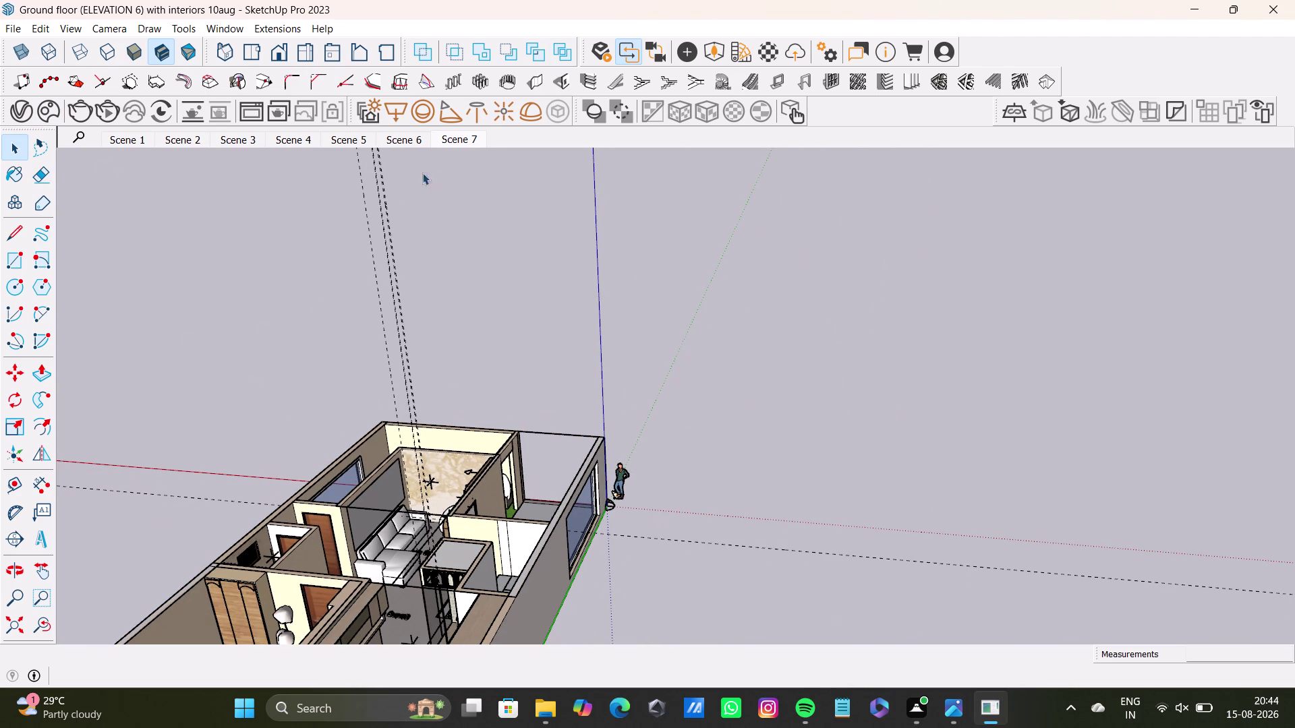
click(406, 141)
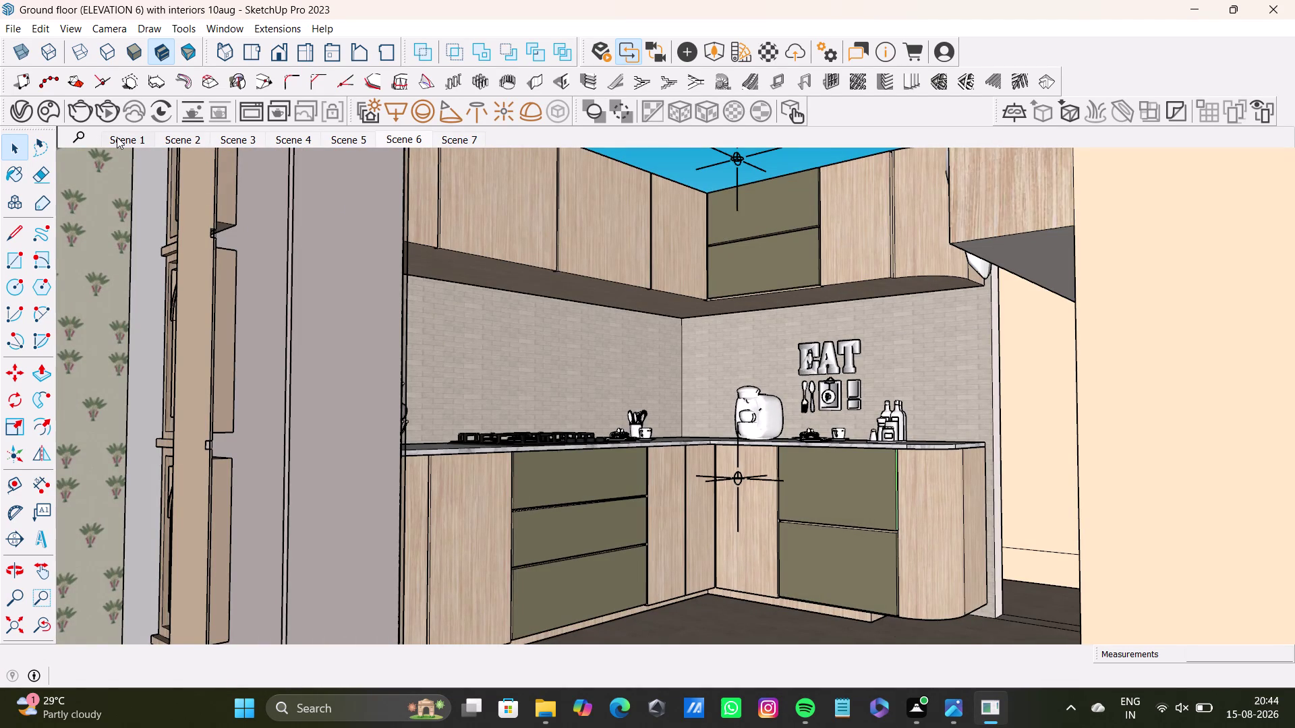
Play through the saved scene tabs, revisiting the kitchen scene before Scene 7.
click(117, 137)
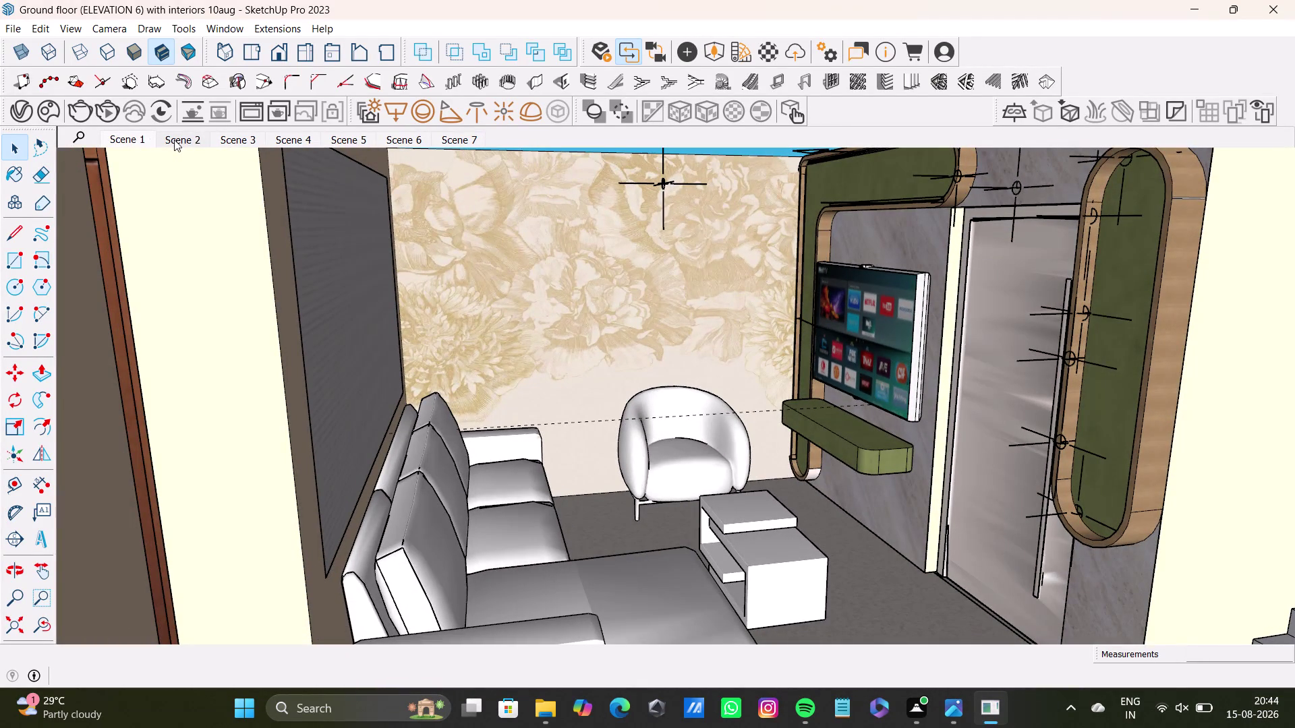
click(174, 140)
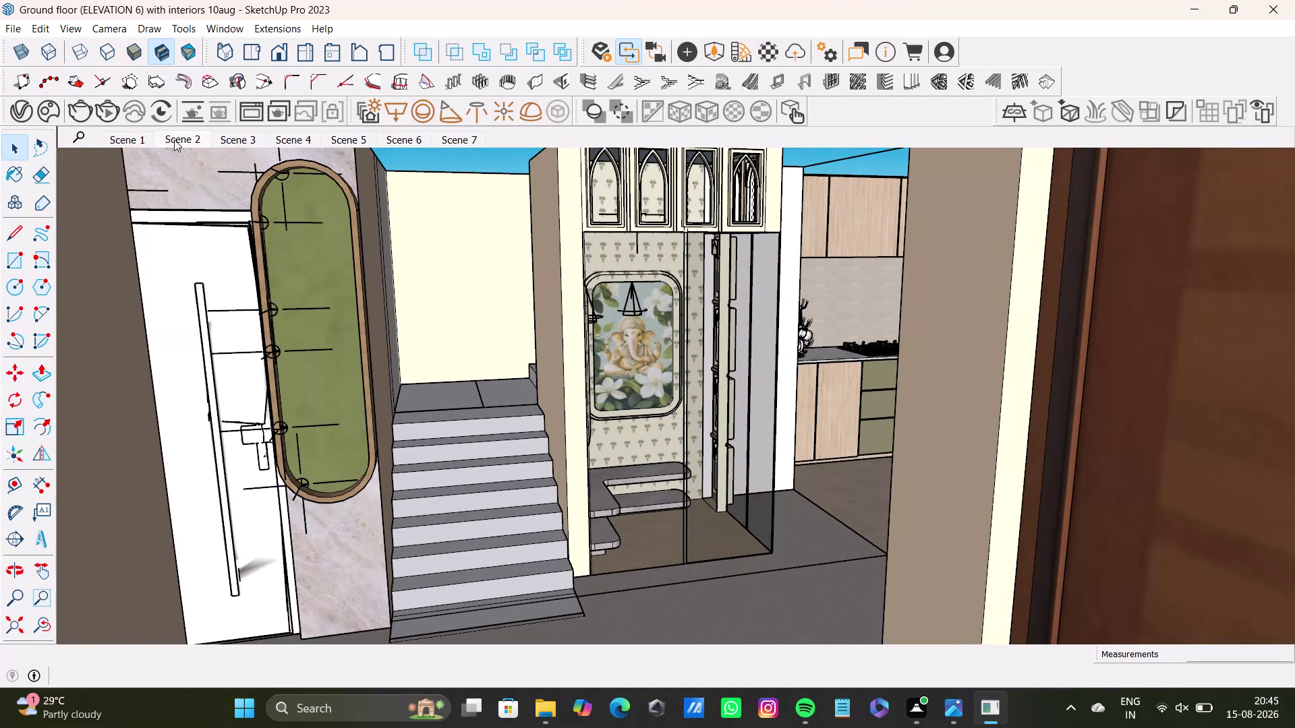
click(238, 138)
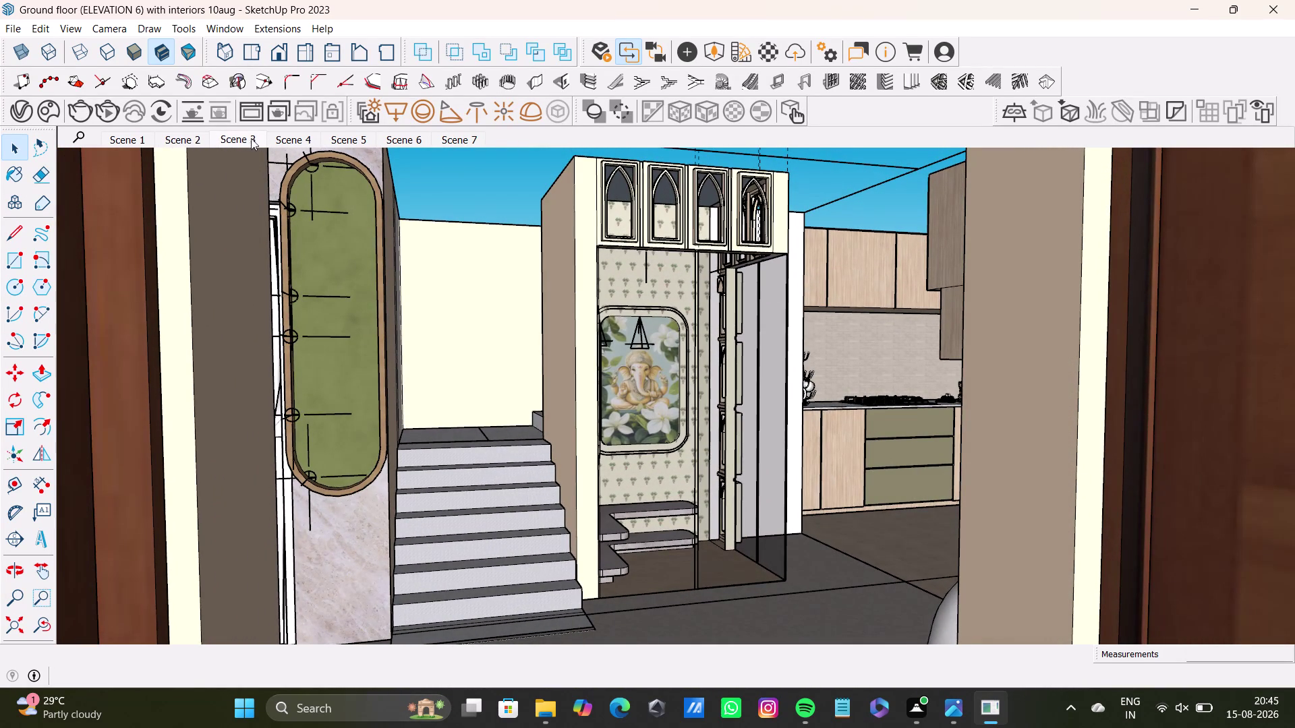
click(286, 137)
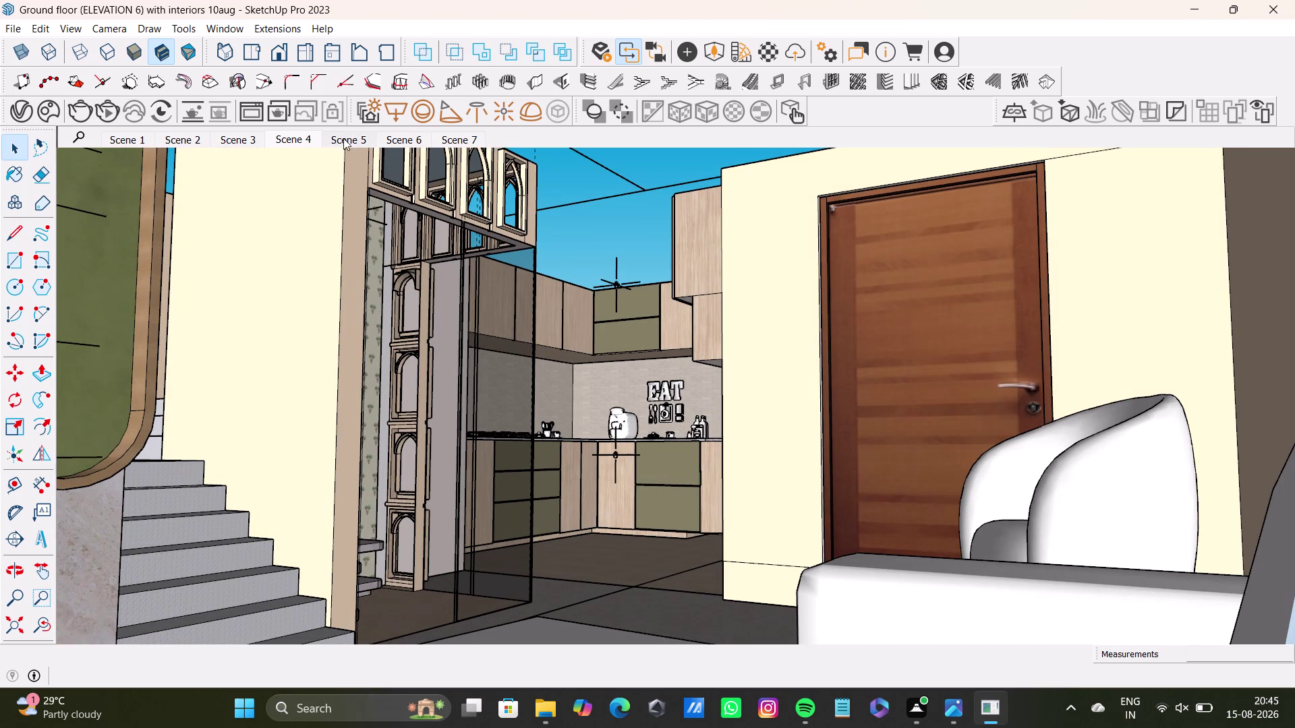
click(344, 138)
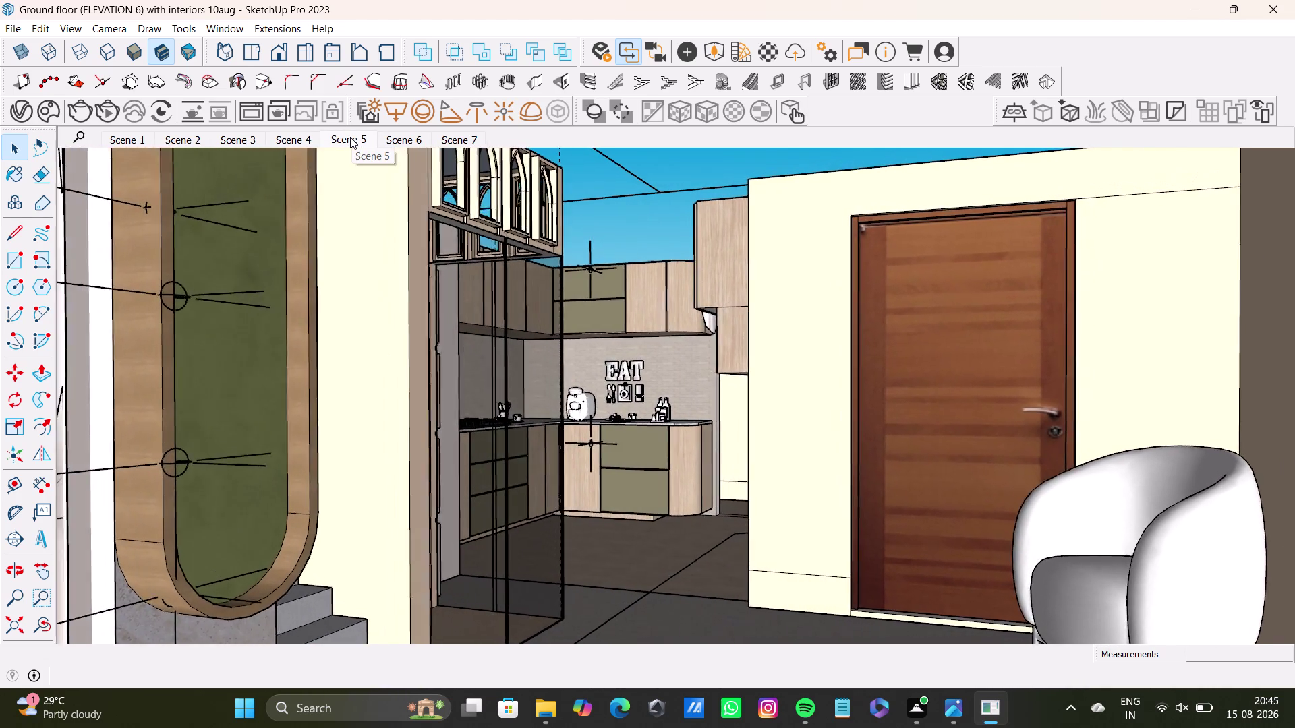
click(401, 139)
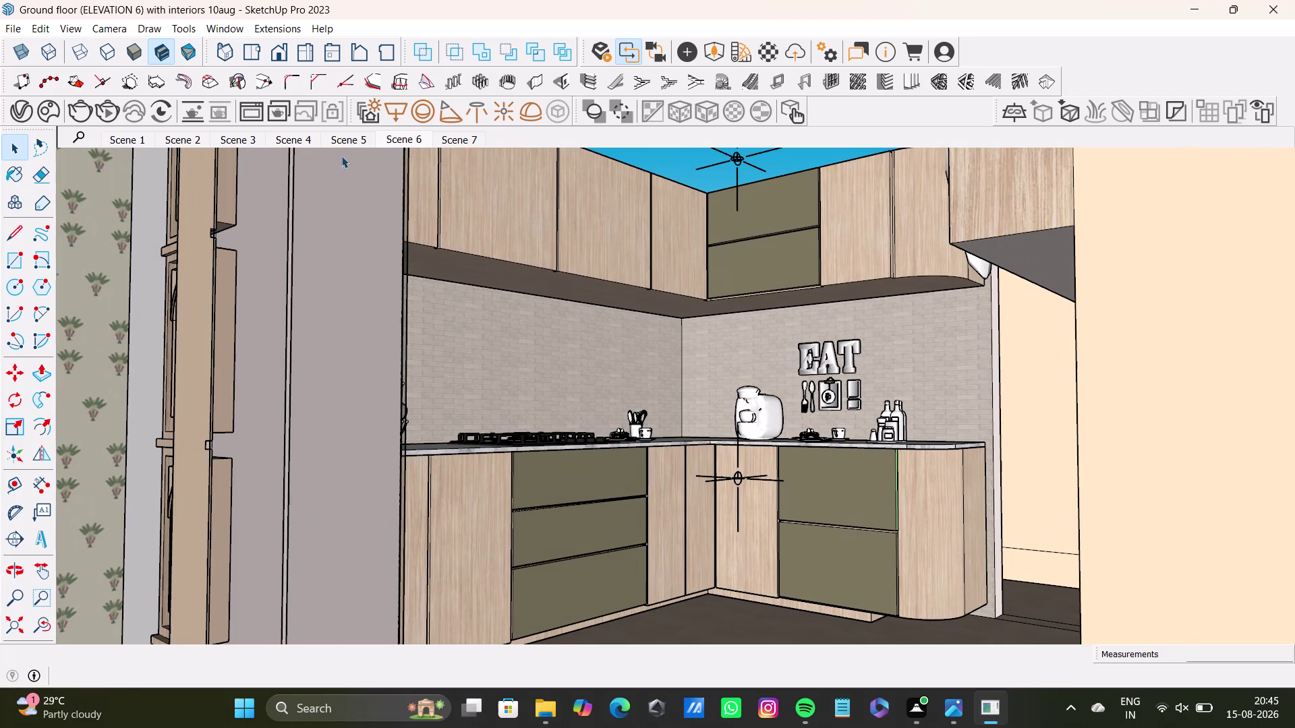
click(342, 136)
click(404, 137)
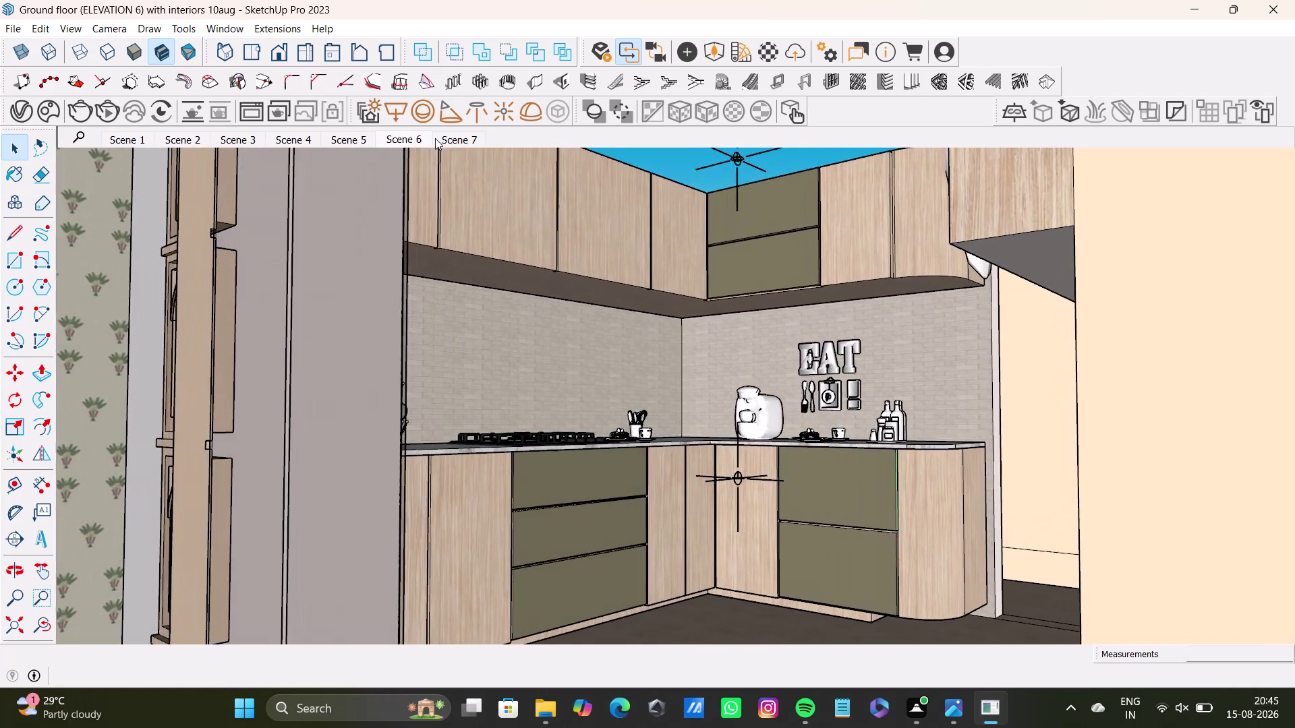
click(460, 142)
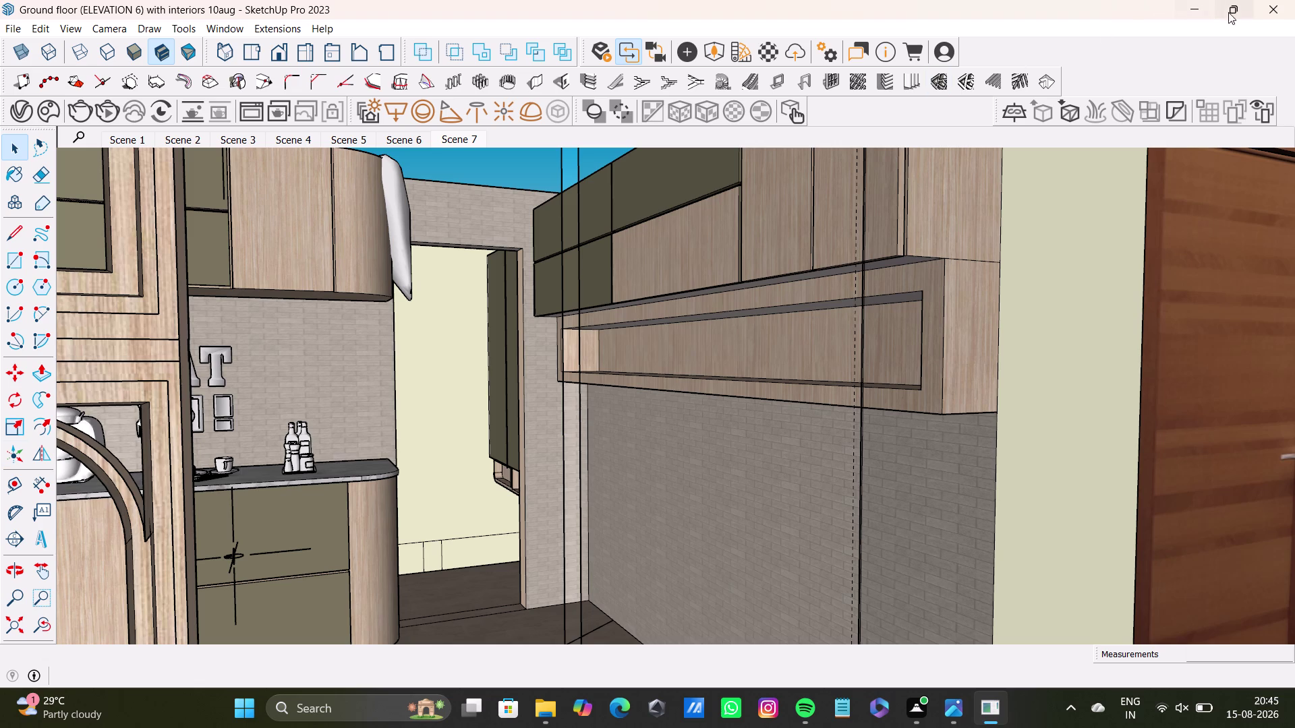
Go to the SketchUp window's title-bar buttons with Scene 7 still displayed.
click(1264, 10)
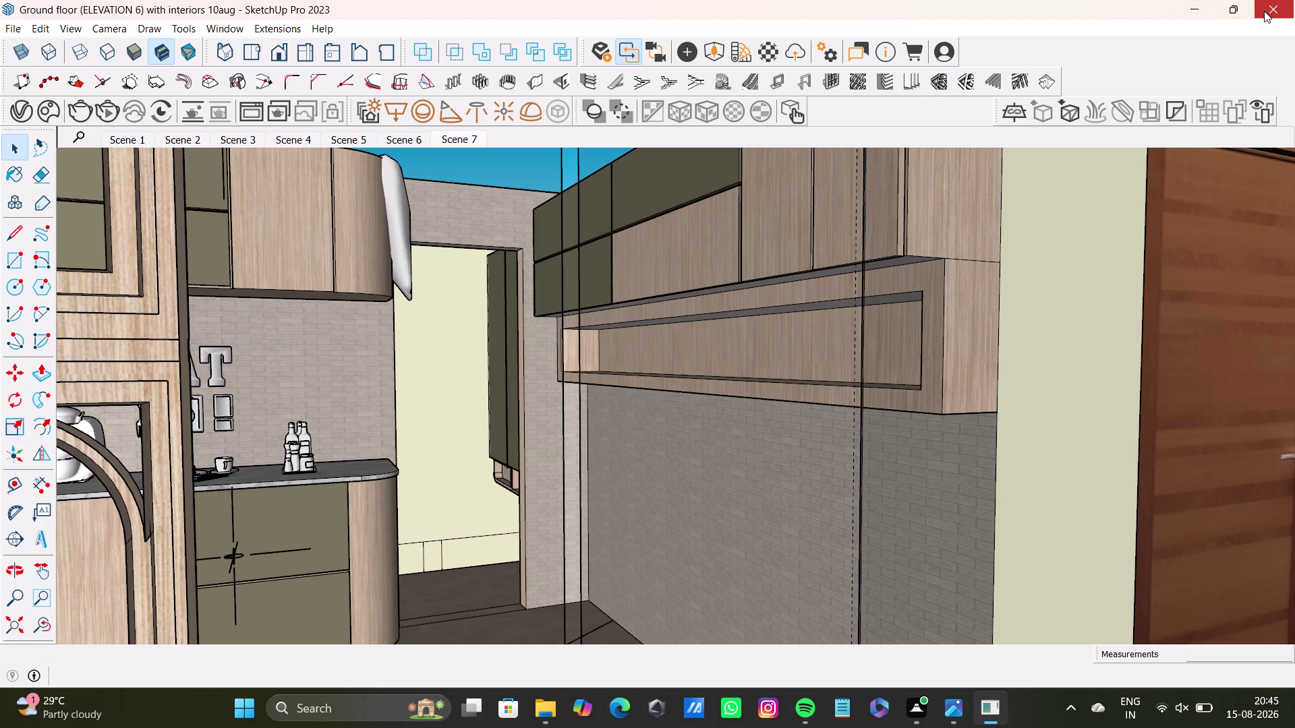